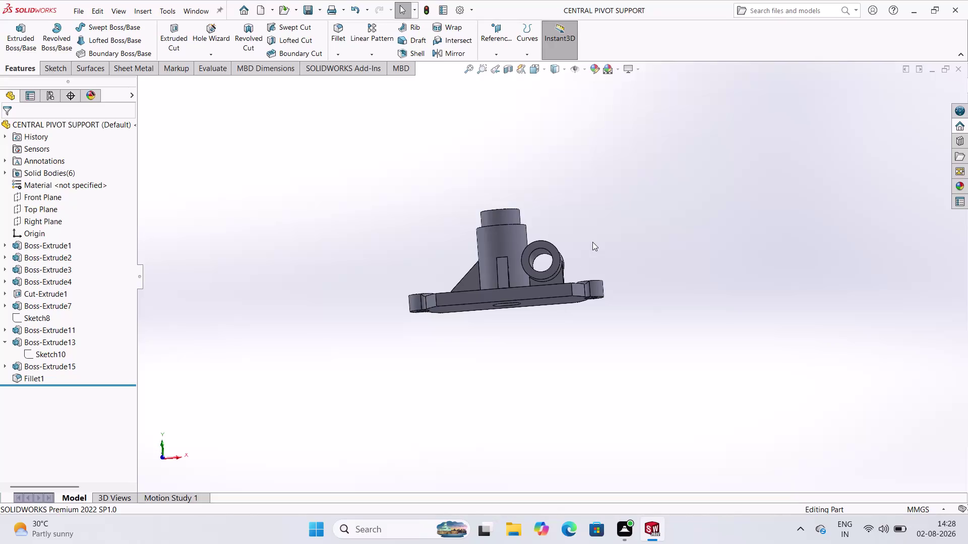
Orbit and zoom the CENTRAL PIVOT SUPPORT part to inspect it from several angles.
middle_drag(543, 149, 590, 283)
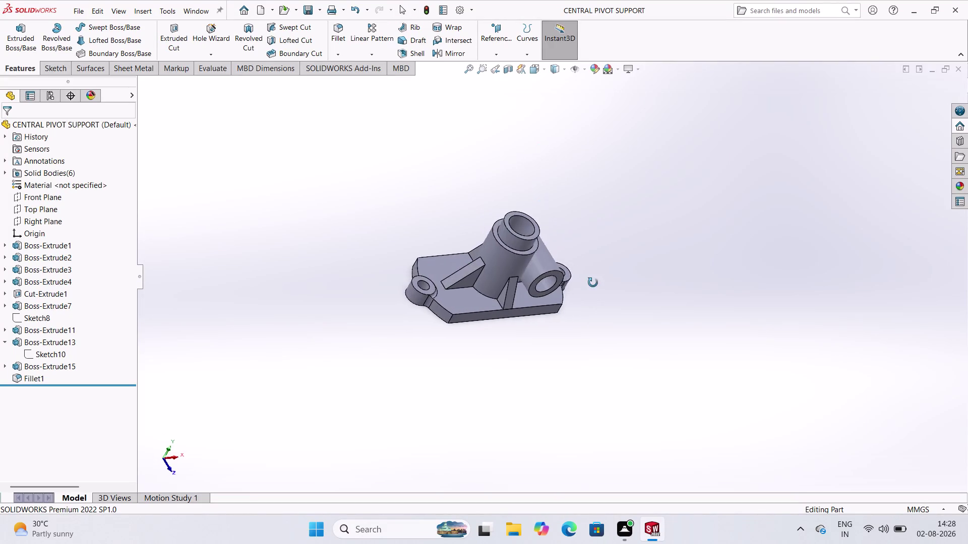
middle_drag(589, 283, 537, 211)
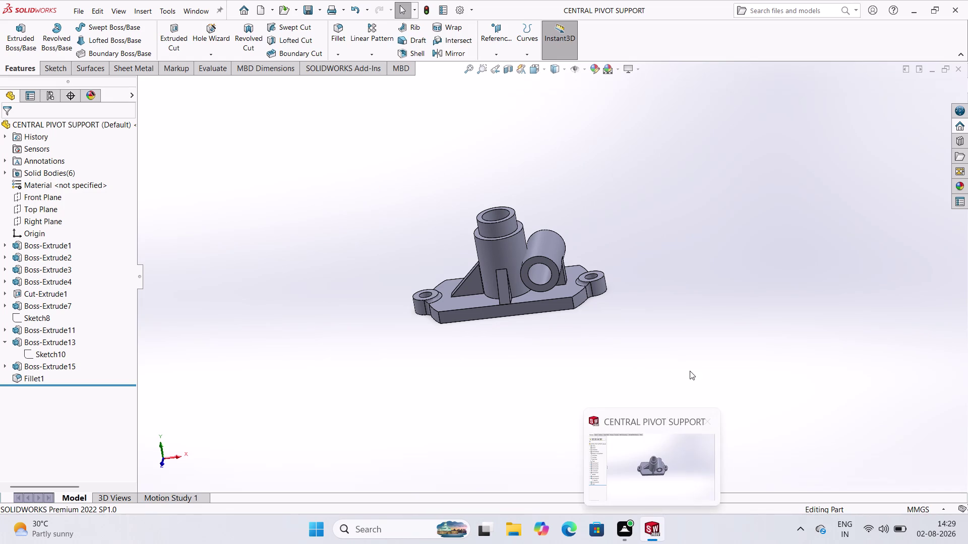
click(689, 362)
scroll(up, 3)
scroll(down, 3)
scroll(up, 3)
scroll(down, 3)
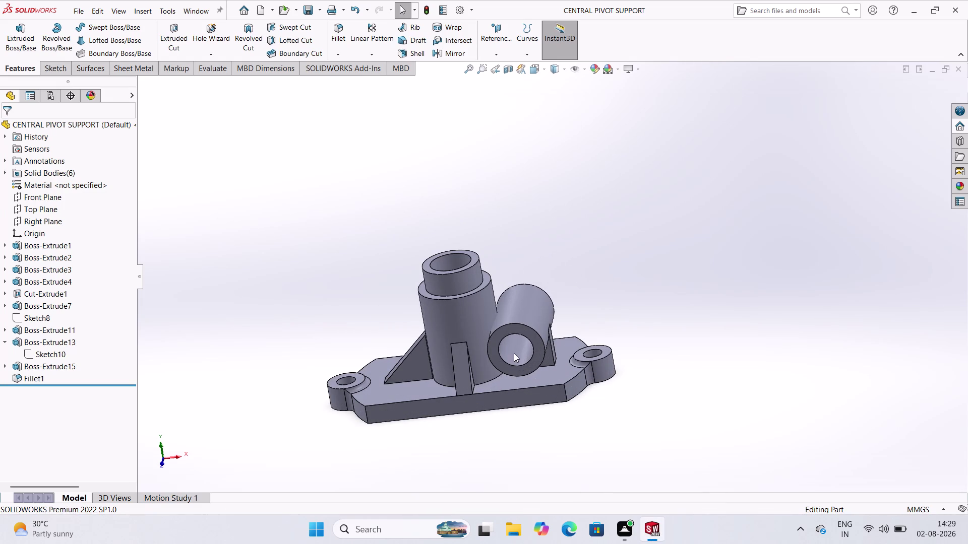
middle_drag(514, 353, 532, 432)
scroll(up, 3)
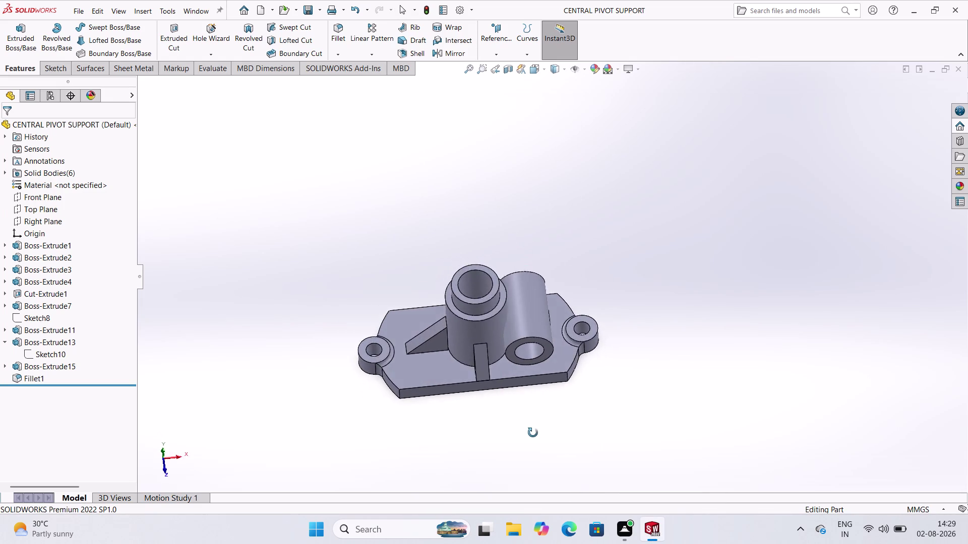
middle_drag(532, 432, 499, 314)
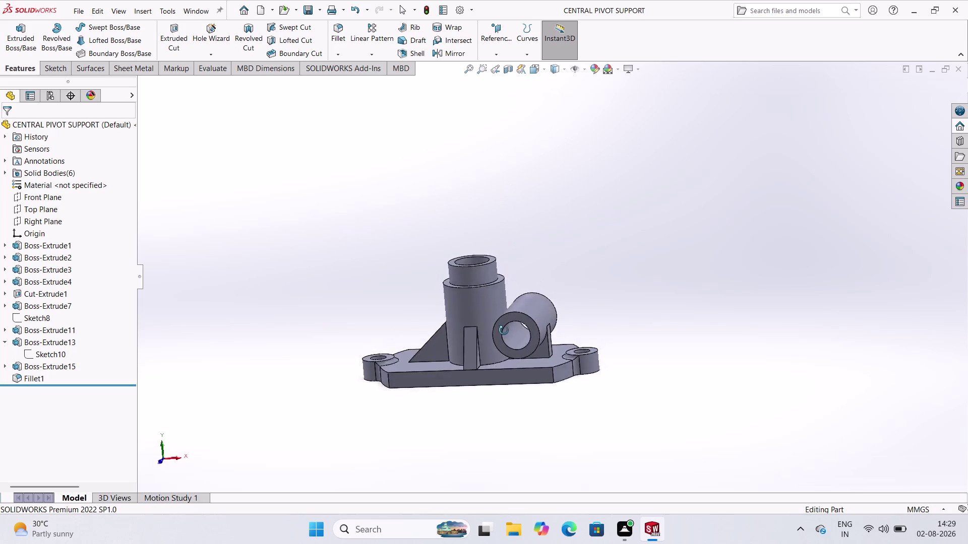
middle_drag(499, 314, 474, 319)
middle_drag(479, 320, 514, 355)
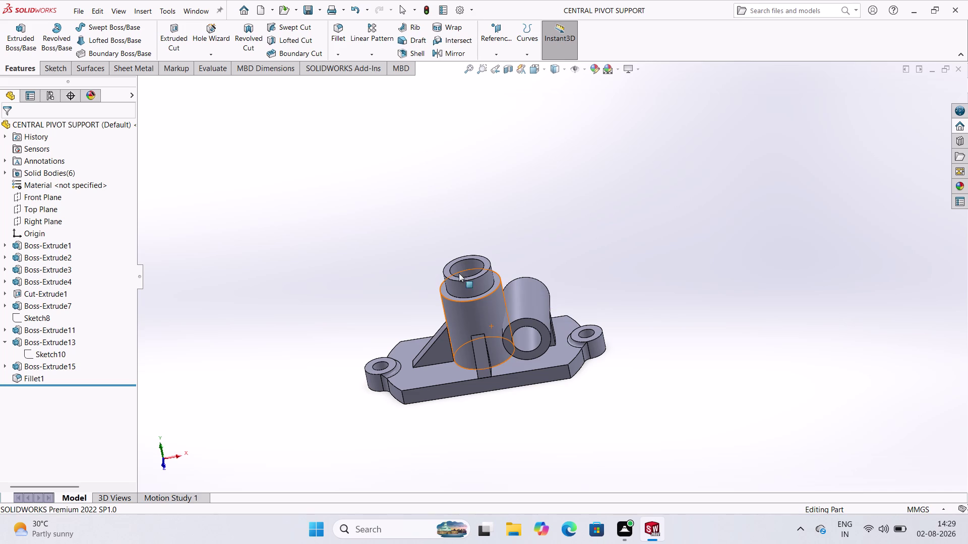
click(425, 220)
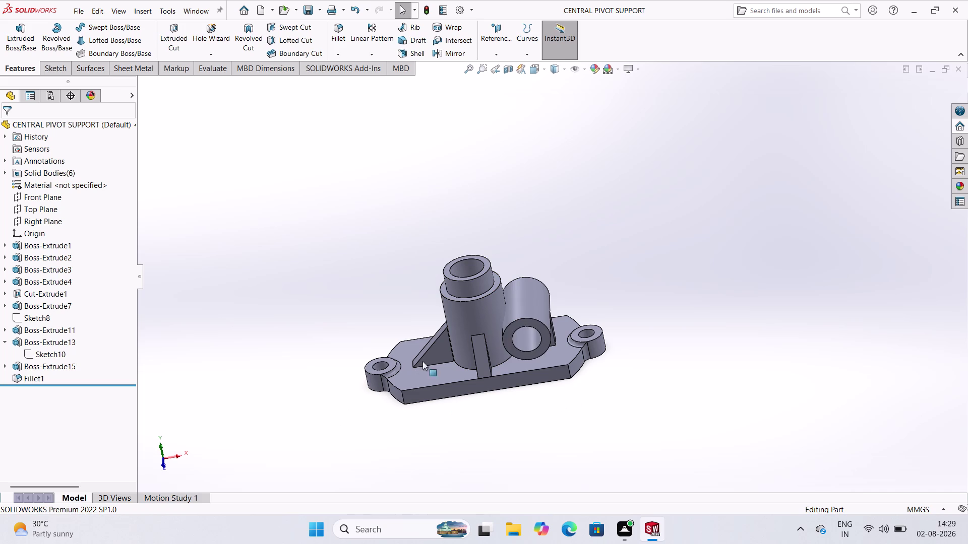
middle_drag(405, 328, 365, 255)
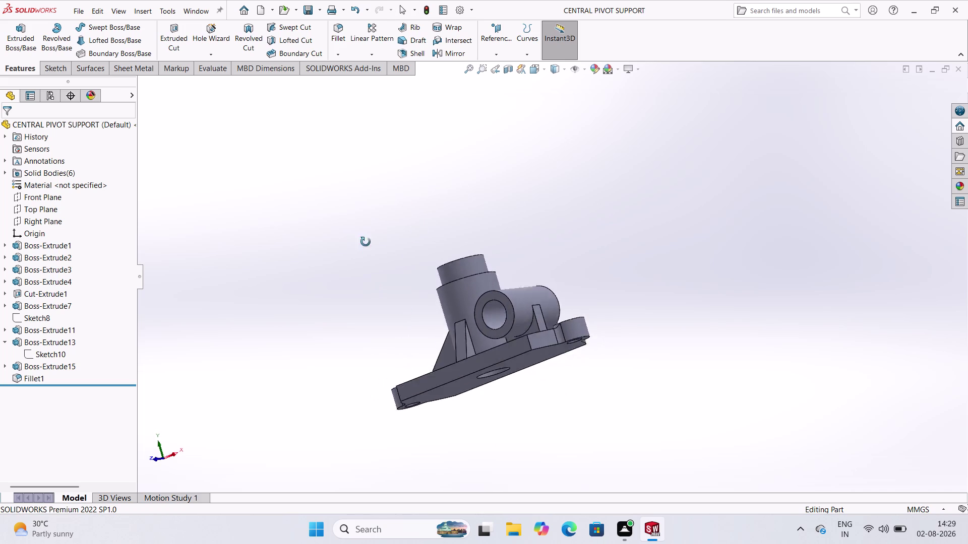
middle_drag(365, 256, 481, 232)
middle_drag(436, 257, 477, 199)
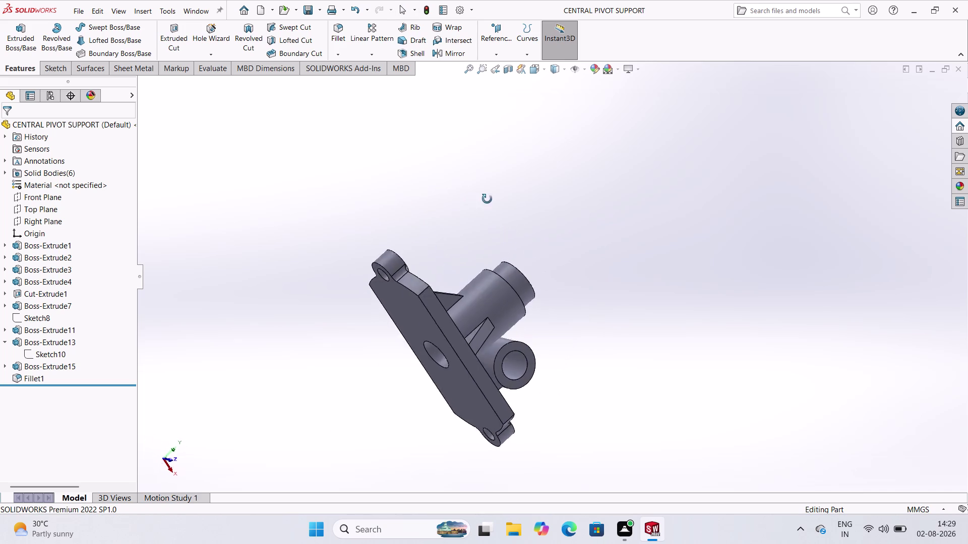
middle_drag(522, 237, 517, 296)
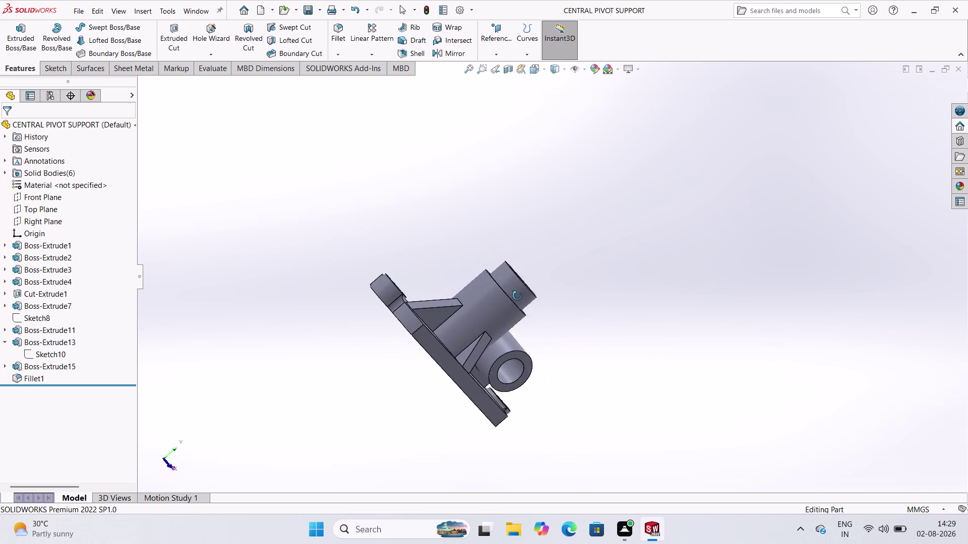
middle_drag(518, 296, 440, 350)
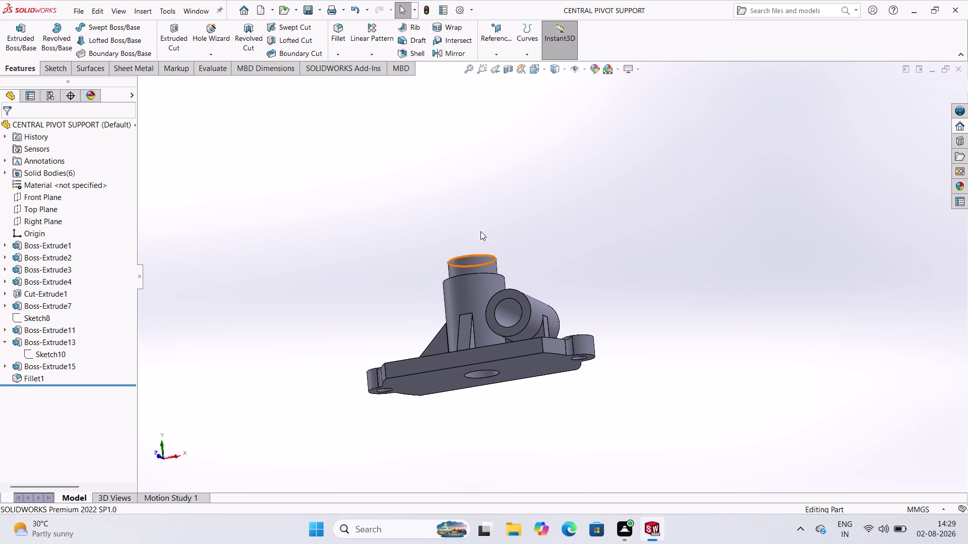
middle_drag(471, 259, 498, 442)
scroll(down, 3)
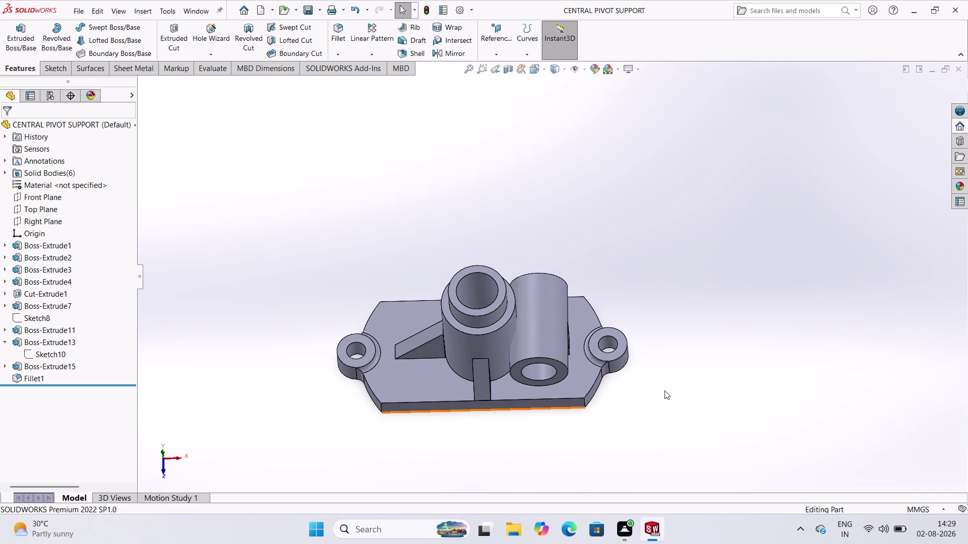
scroll(down, 3)
scroll(up, 3)
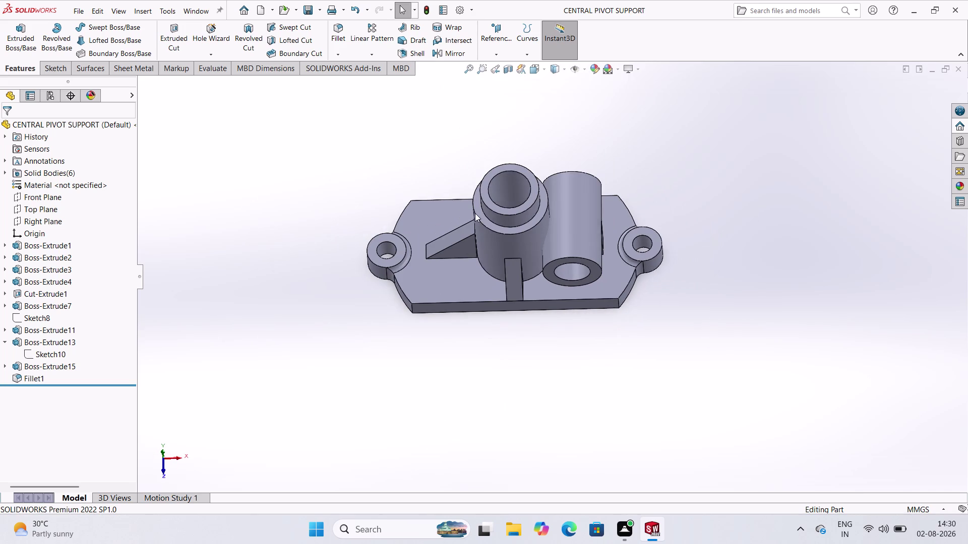
scroll(down, 3)
scroll(up, 3)
scroll(up, 3)
scroll(down, 3)
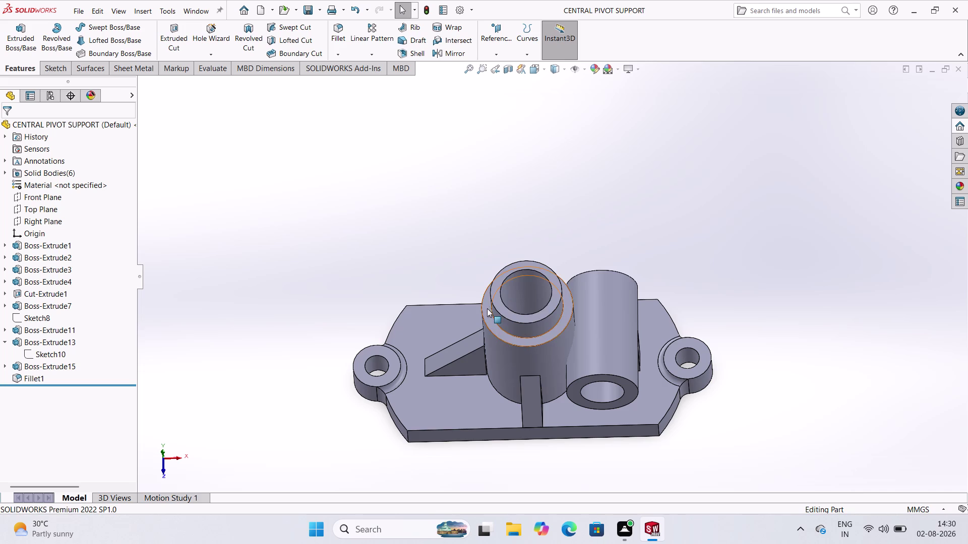
scroll(up, 3)
scroll(down, 3)
scroll(up, 3)
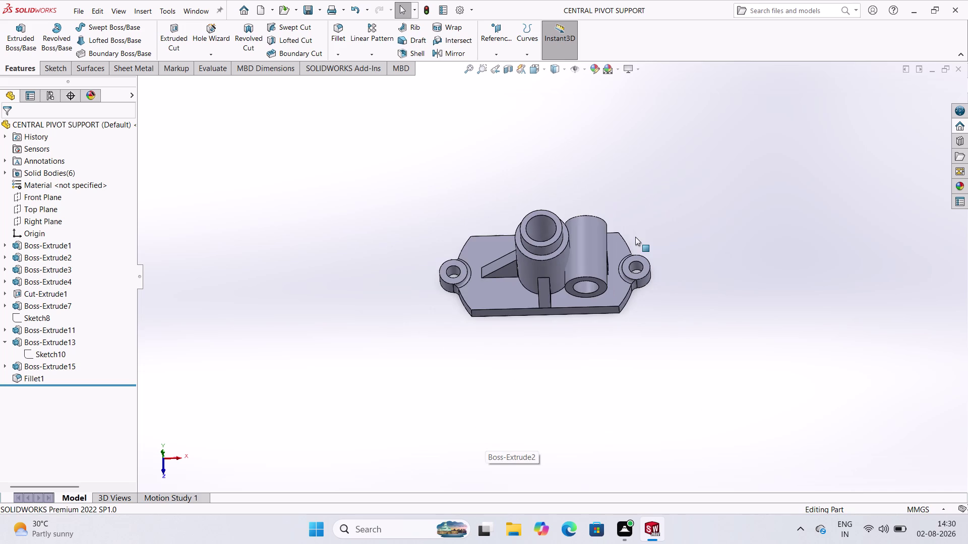
scroll(down, 3)
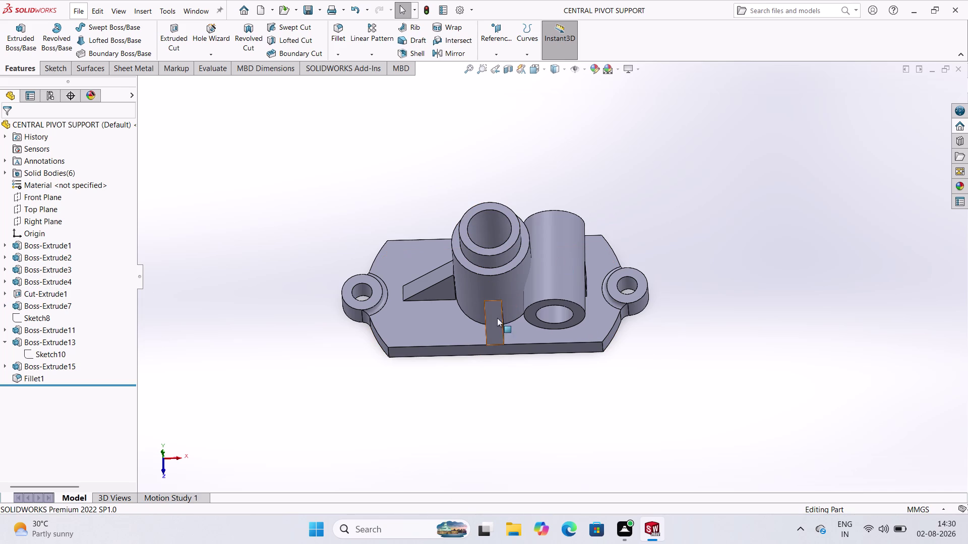
middle_drag(505, 363, 510, 274)
middle_drag(509, 272, 511, 252)
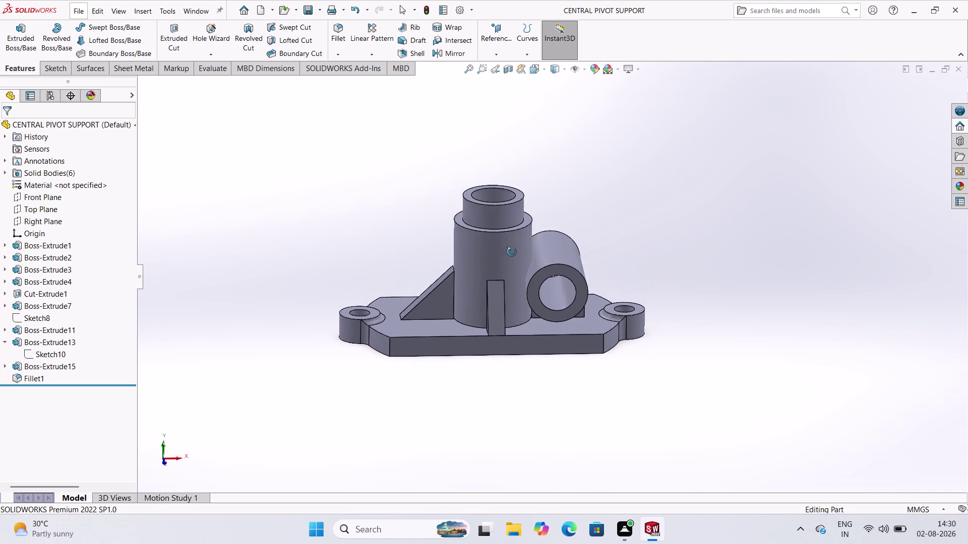
middle_drag(512, 252, 512, 328)
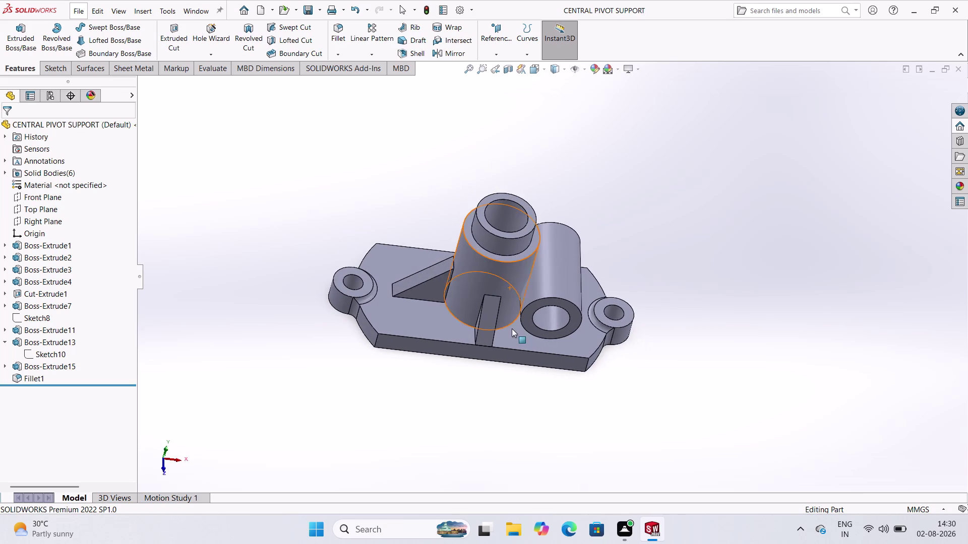
Make a drawing from the part on a custom 420 × 297 mm sheet.
click(73, 11)
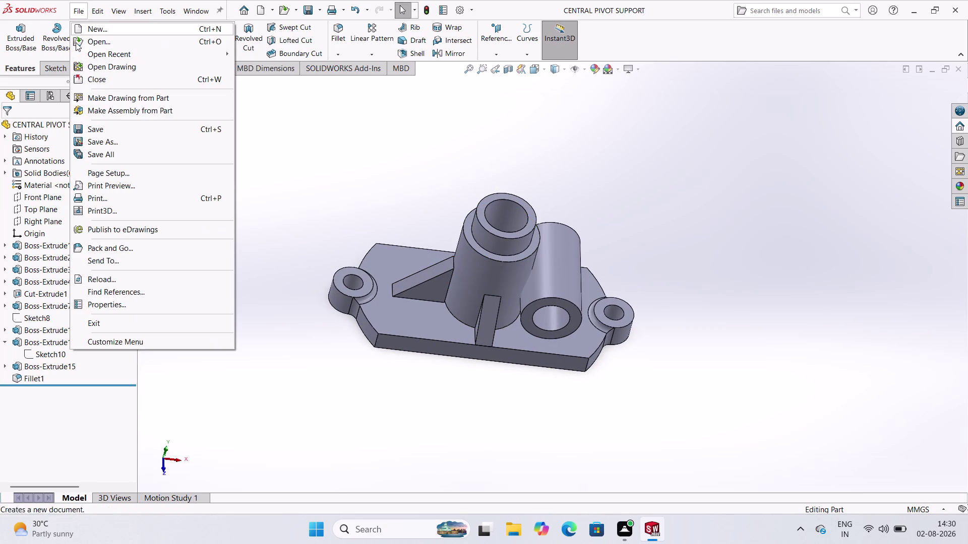
click(121, 99)
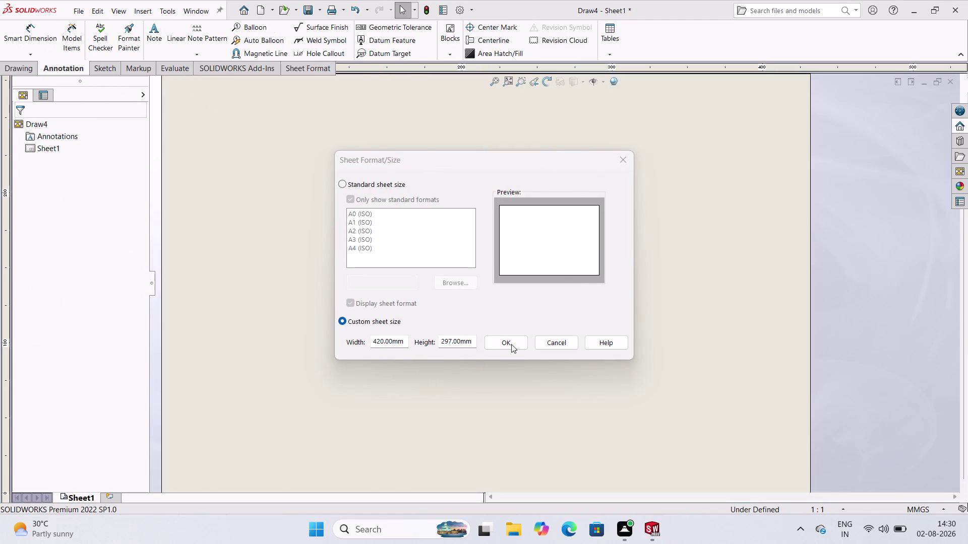
click(509, 348)
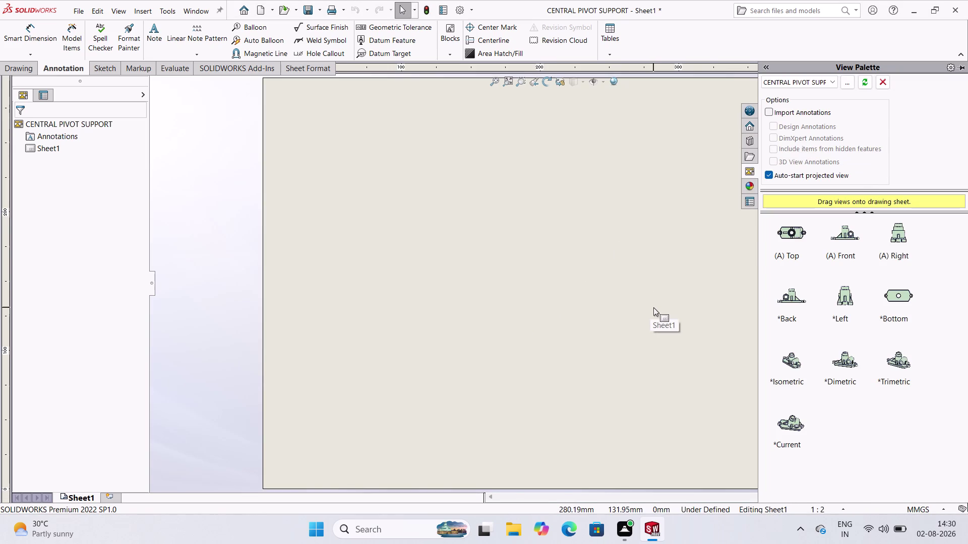
scroll(up, 3)
scroll(down, 3)
scroll(down, 3)
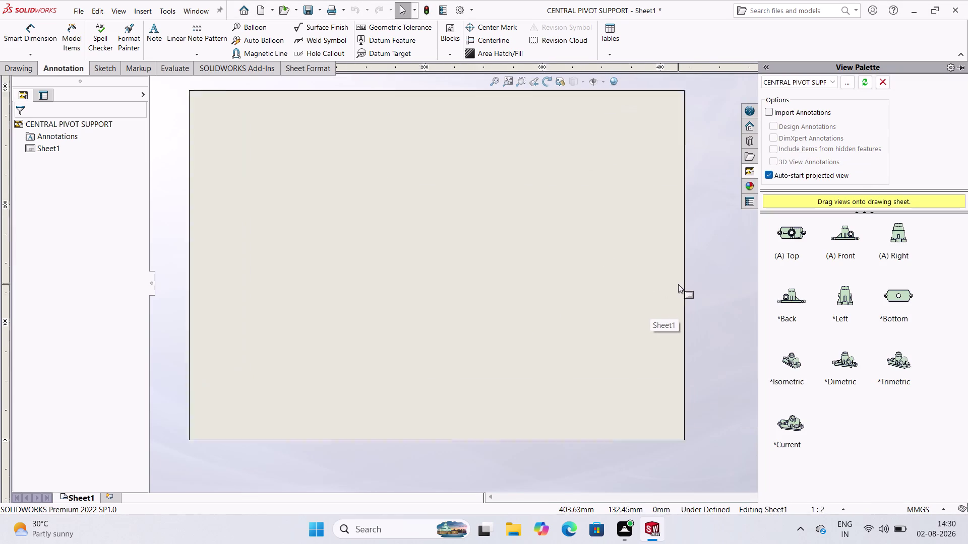
scroll(down, 3)
scroll(up, 3)
scroll(down, 3)
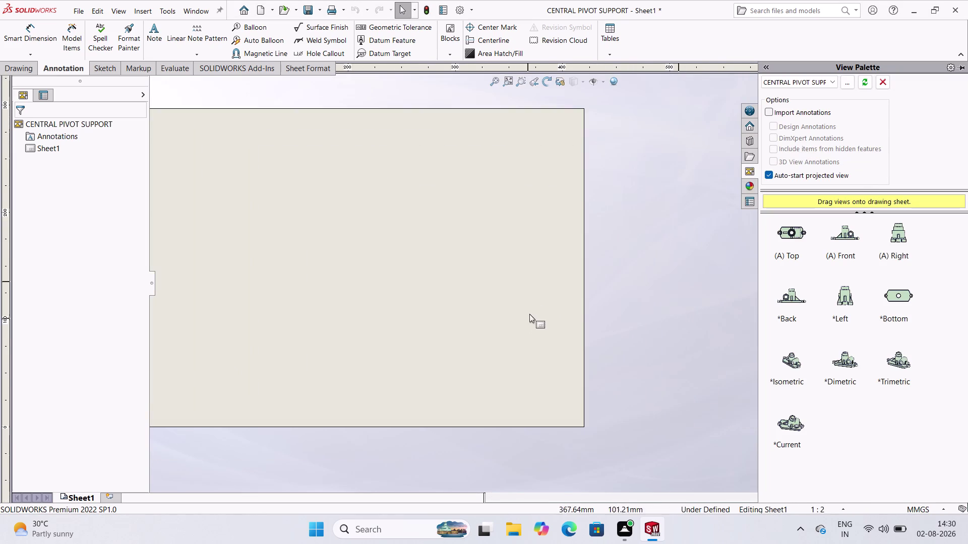
scroll(up, 3)
scroll(down, 3)
scroll(down, 3)
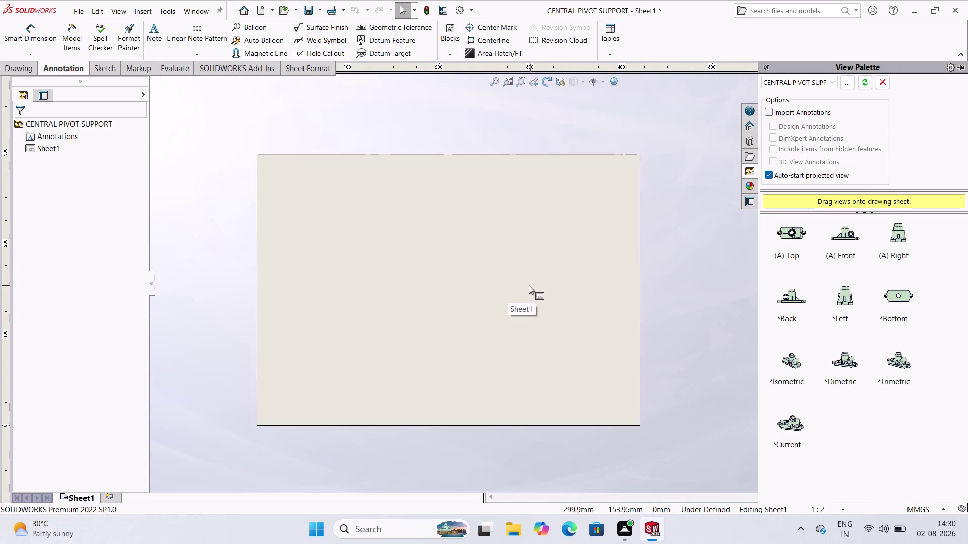
scroll(down, 3)
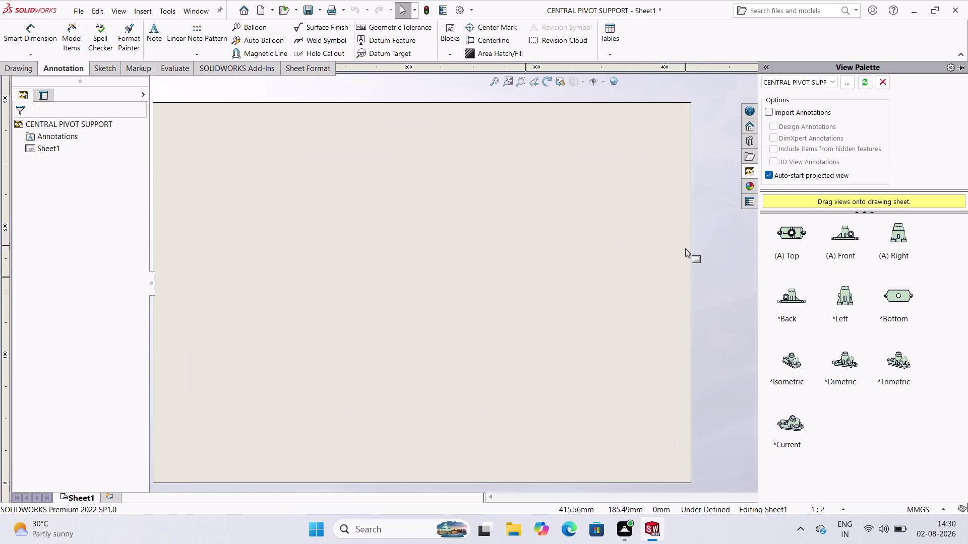
Select Sheet1 and bring up the sheet format editing options.
click(630, 281)
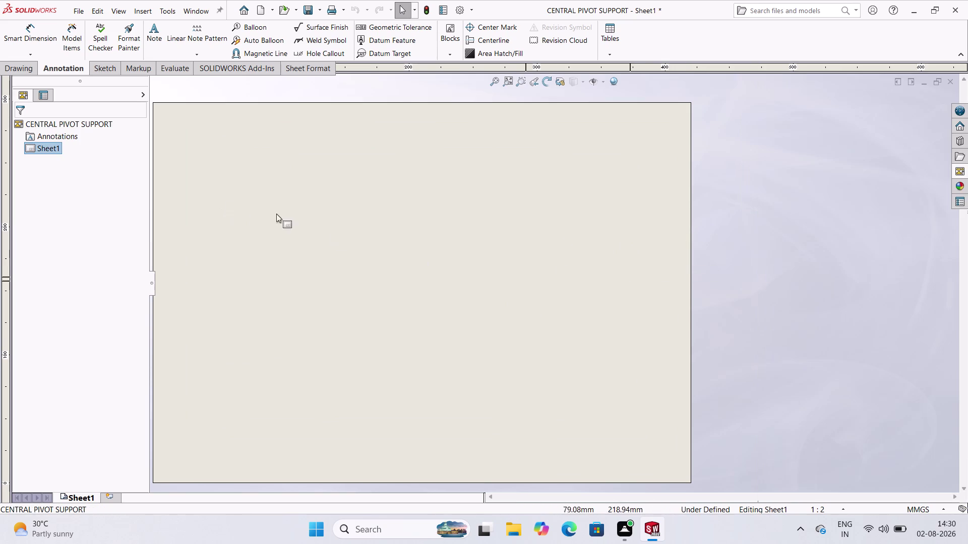
scroll(up, 3)
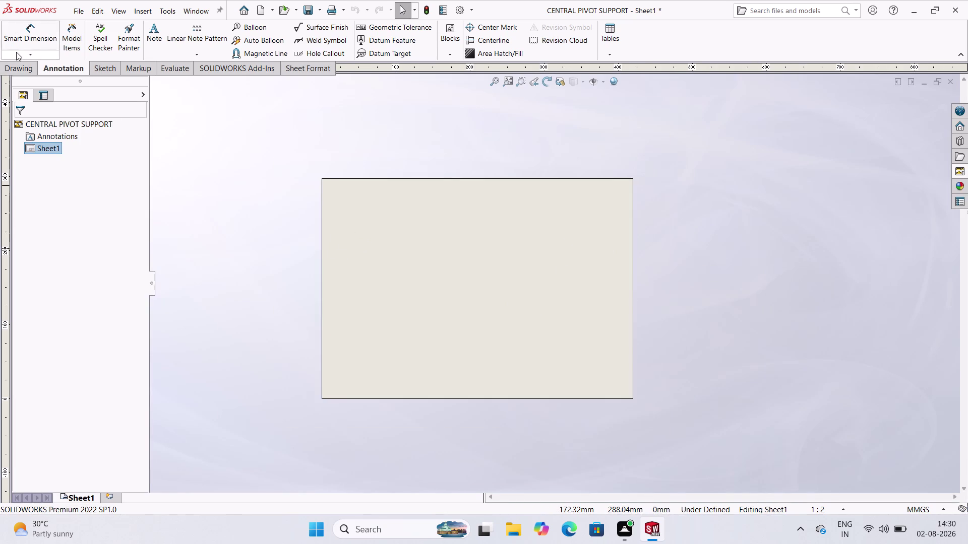
click(297, 68)
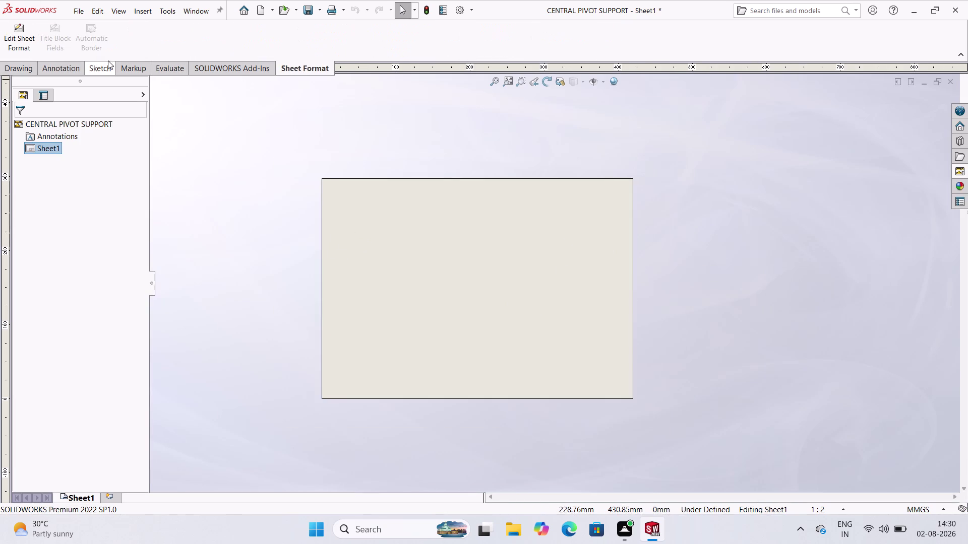
Open and cancel Title Block Fields, then start Automatic Border and continue to its margin settings.
click(20, 36)
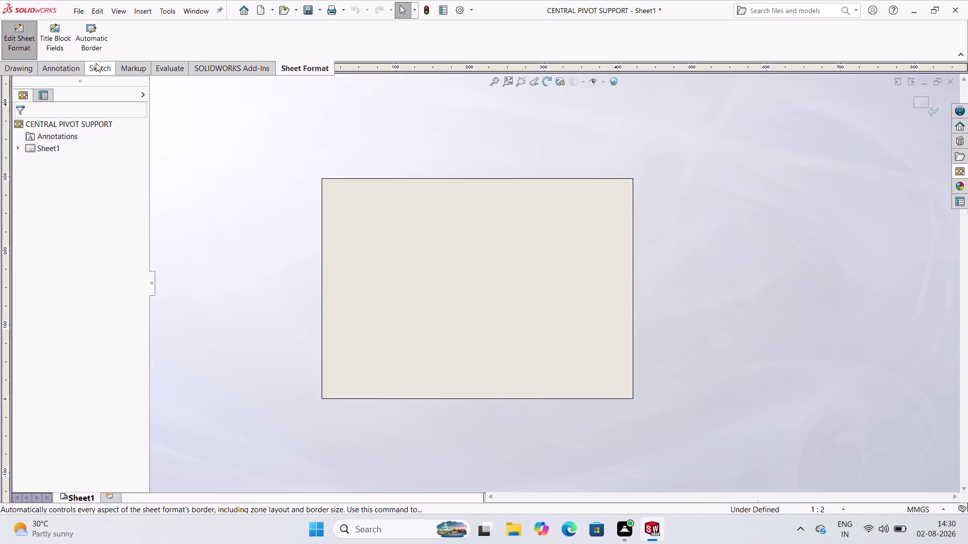
click(60, 39)
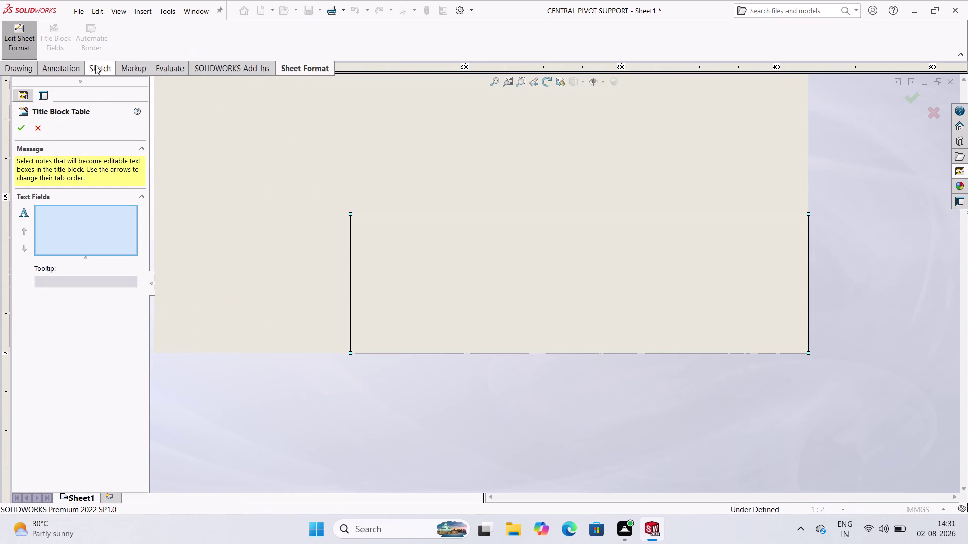
click(13, 131)
click(41, 129)
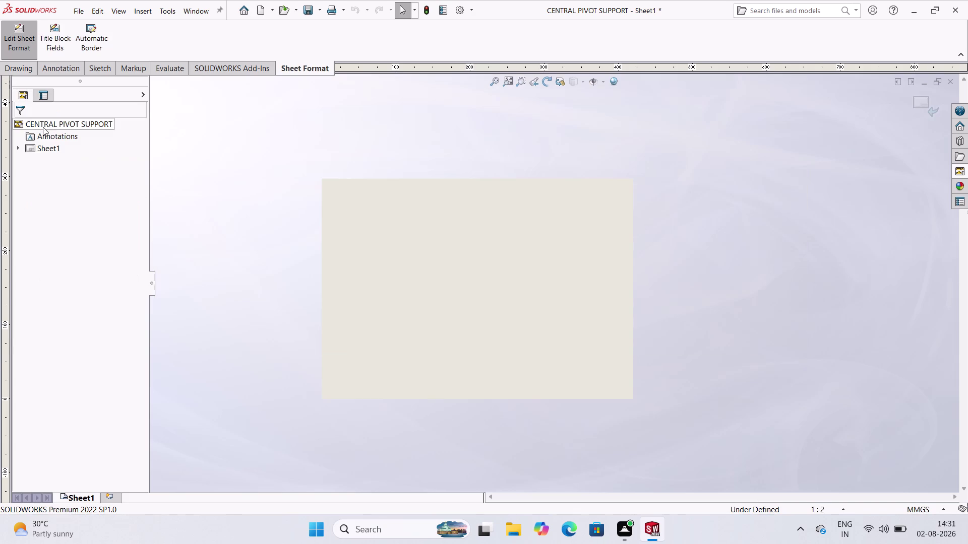
click(79, 30)
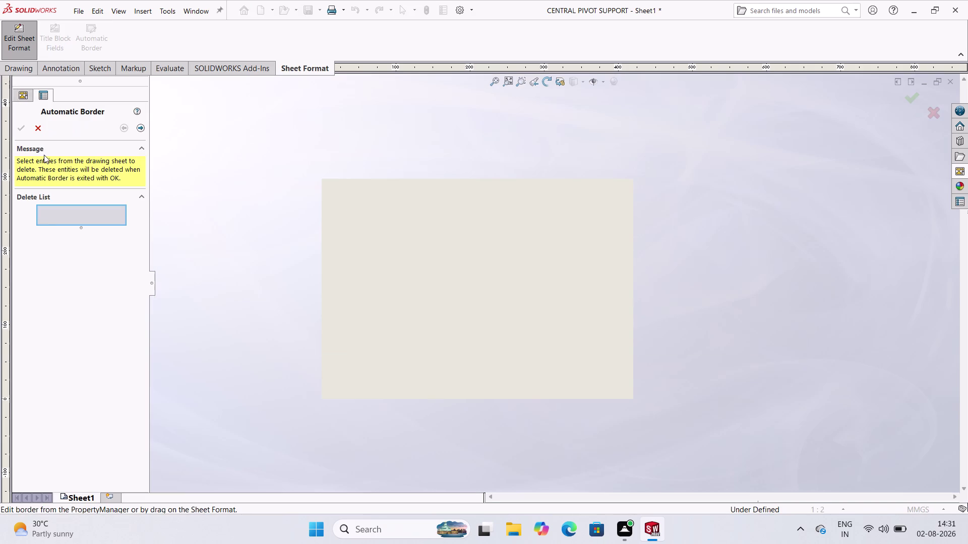
click(140, 124)
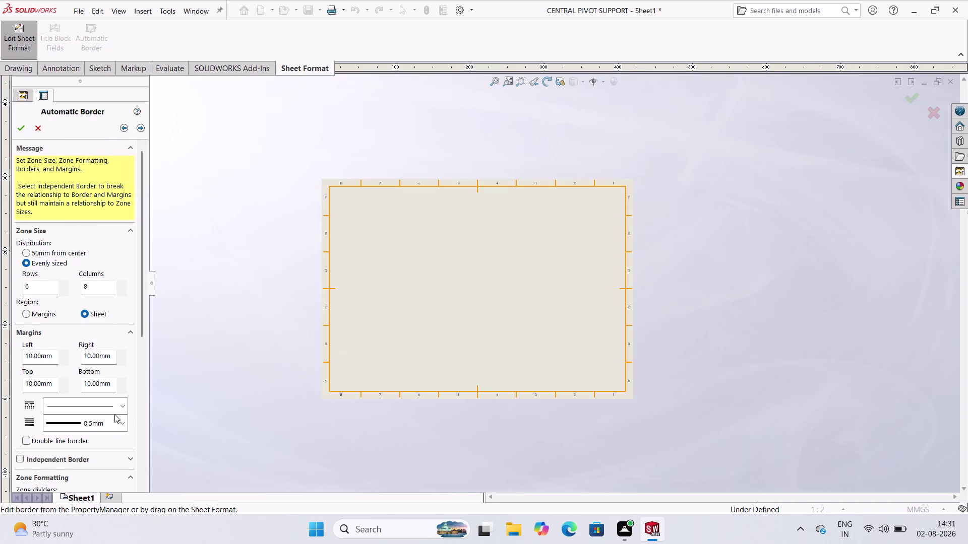
Set the border line to 0.35 mm, enable Independent Border, and apply the zoned border.
click(125, 429)
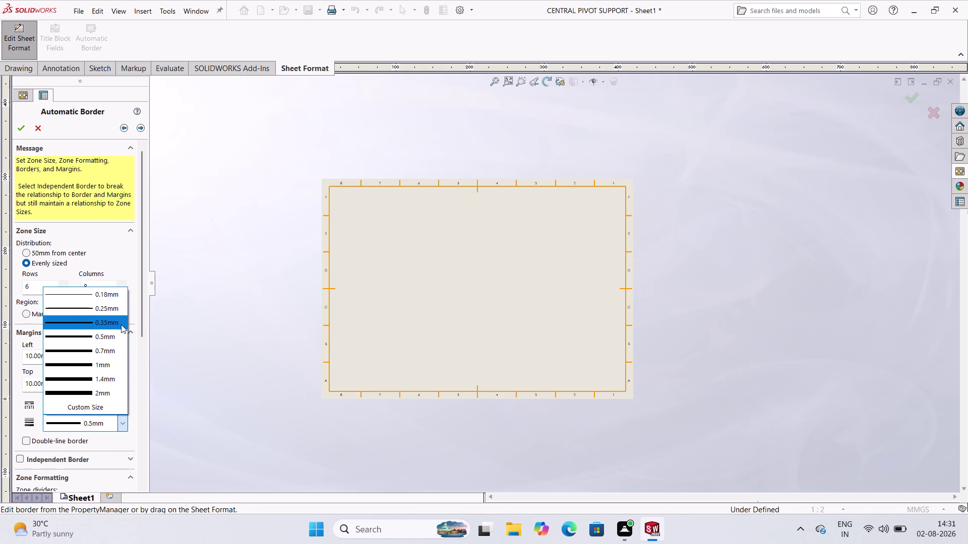
click(114, 324)
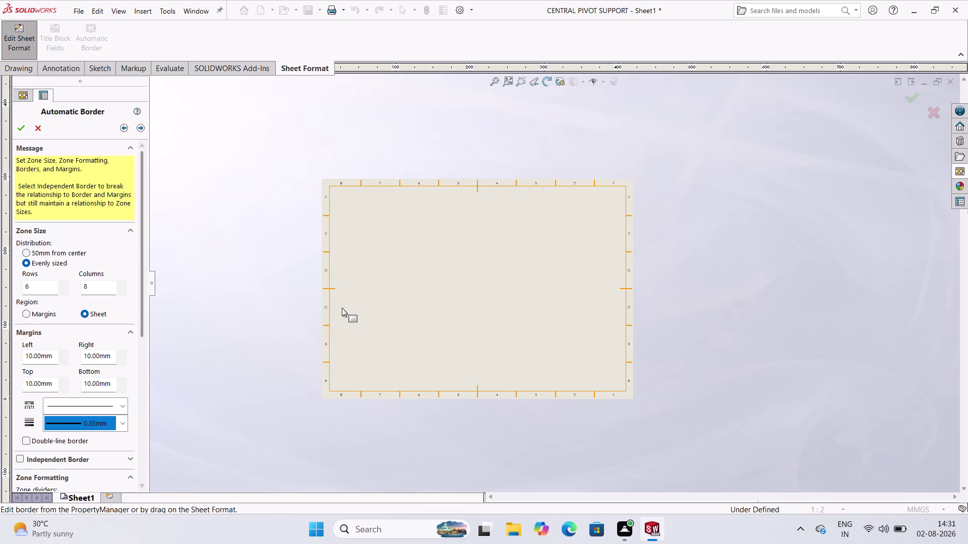
scroll(down, 3)
scroll(up, 3)
scroll(down, 3)
scroll(up, 3)
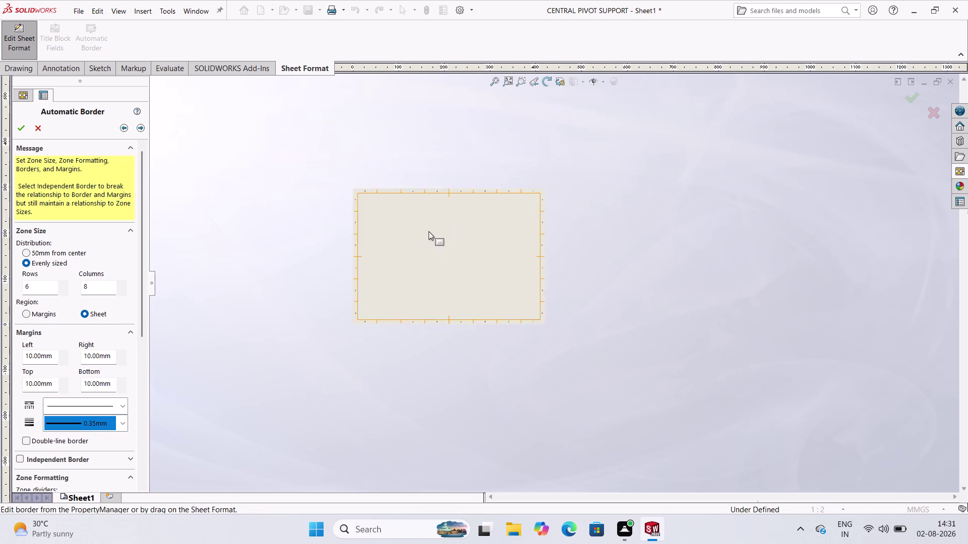
scroll(up, 3)
scroll(down, 3)
scroll(down, 3)
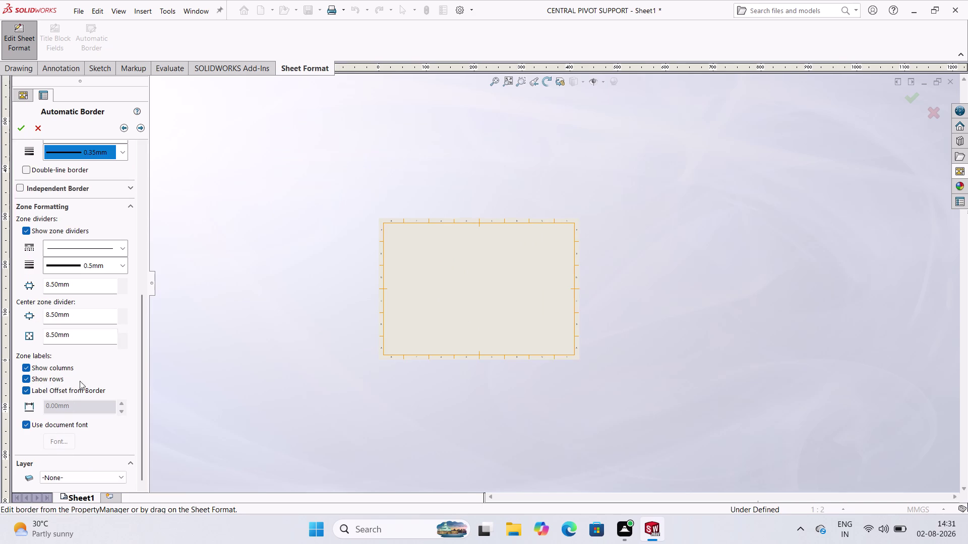
click(21, 185)
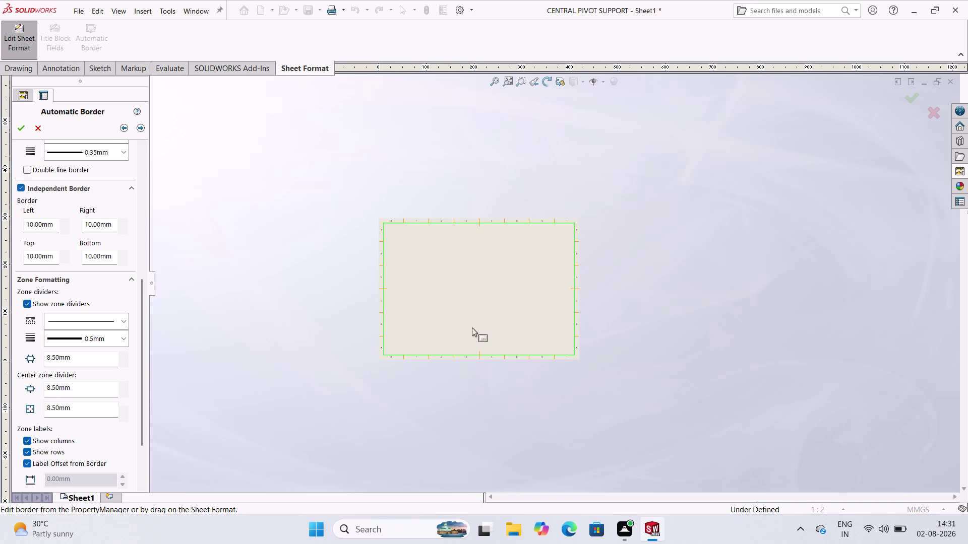
scroll(down, 3)
scroll(down, 3)
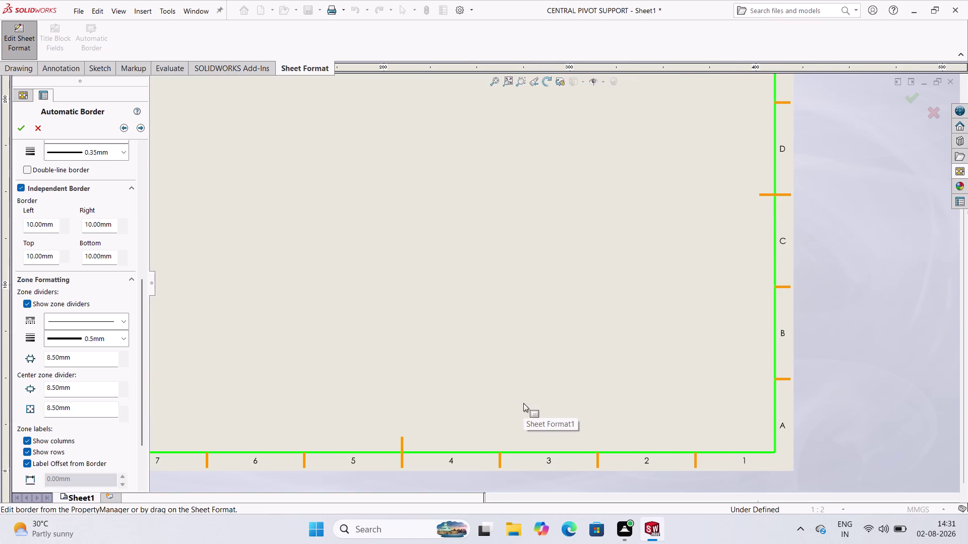
scroll(up, 3)
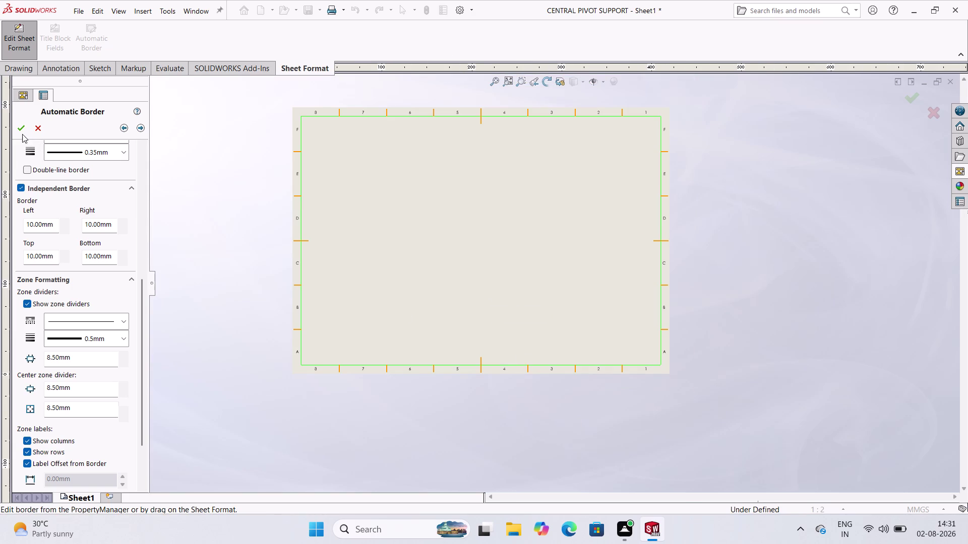
click(20, 134)
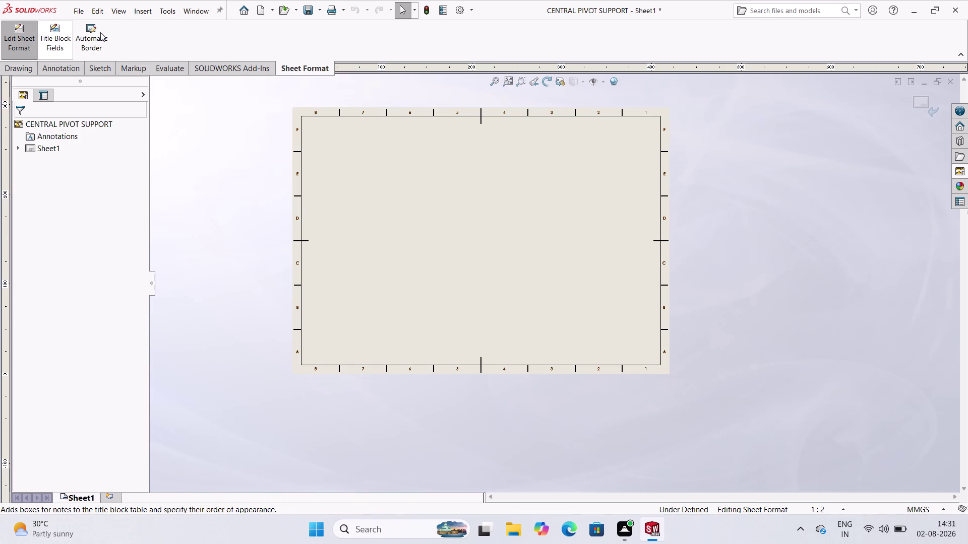
Open and cancel Title Block Fields, then choose the Corner Rectangle sketch tool.
click(60, 44)
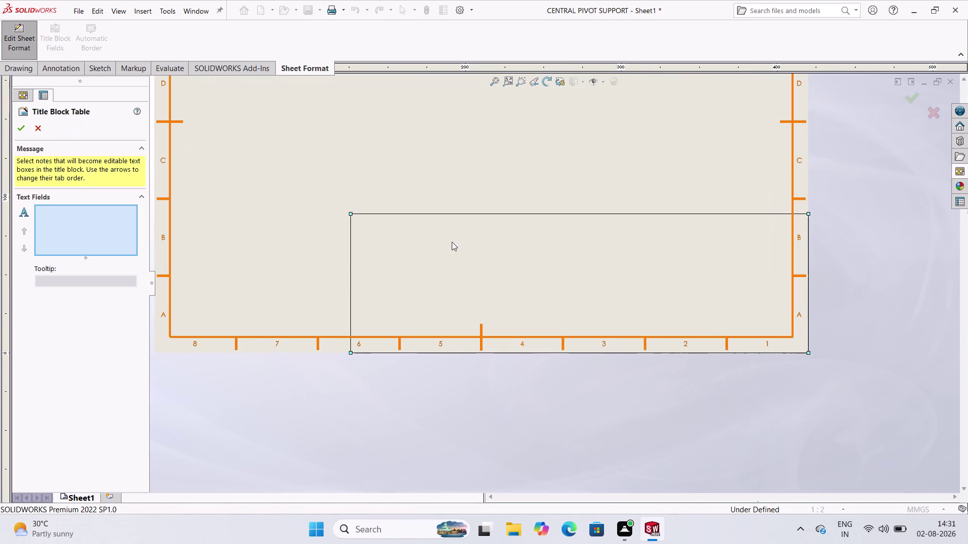
click(39, 131)
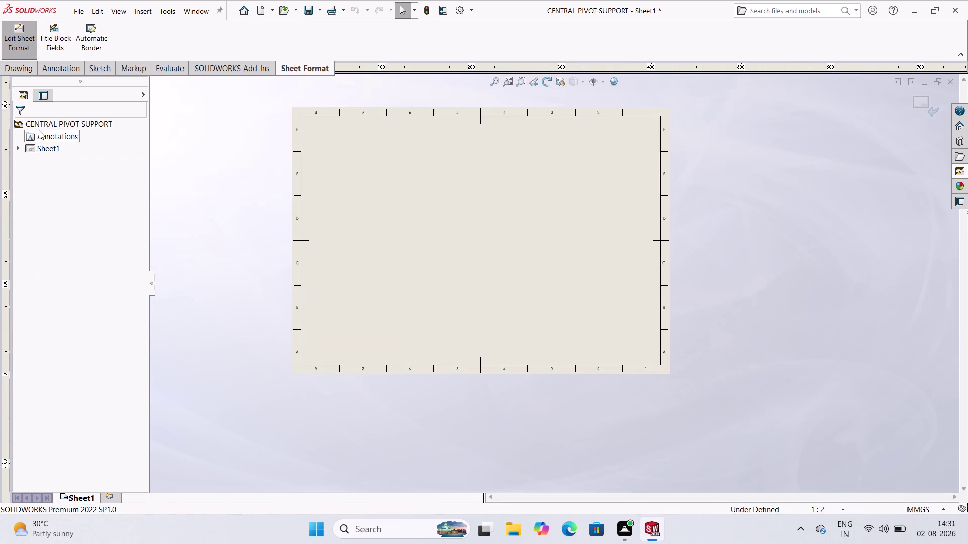
click(94, 66)
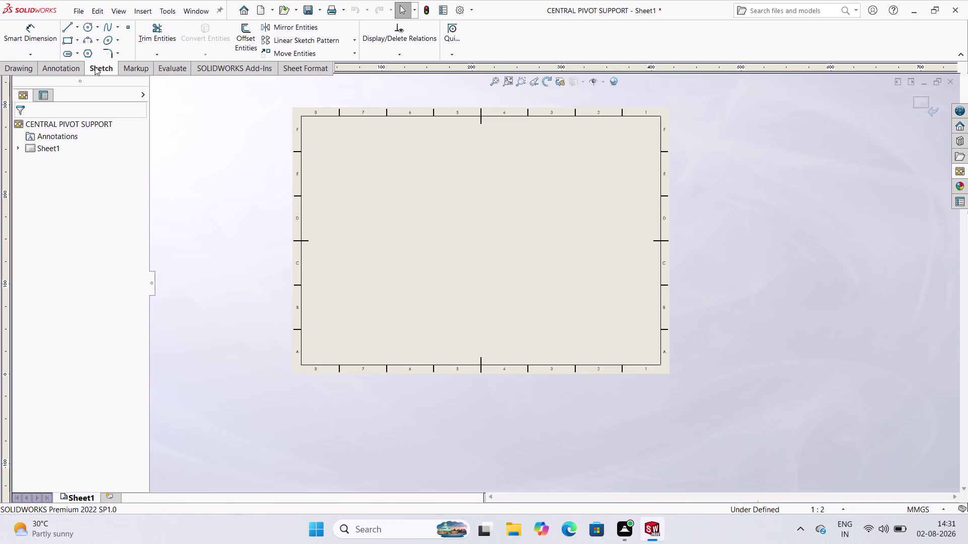
click(76, 35)
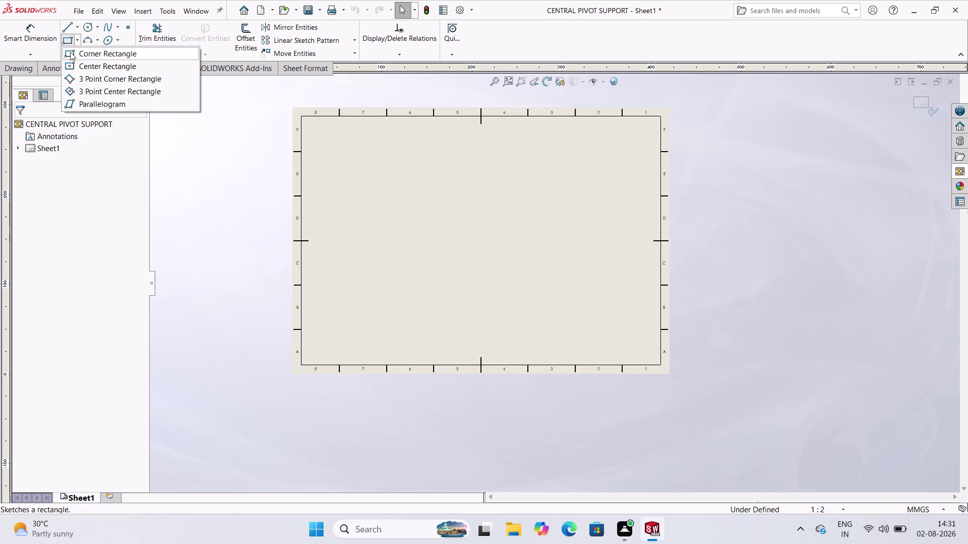
click(70, 51)
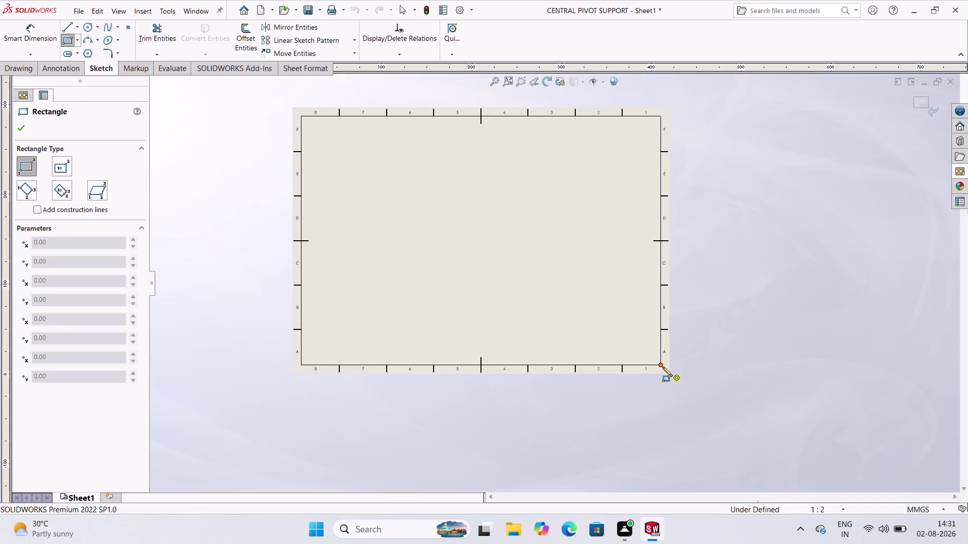
Sketch a rectangle from the border's bottom-right corner and dimension its height to 30 mm.
click(660, 364)
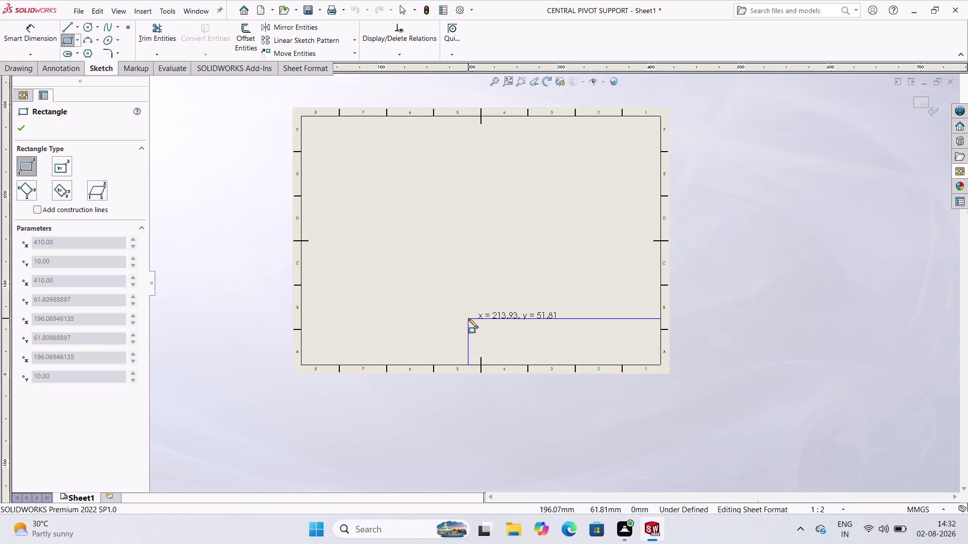
click(472, 318)
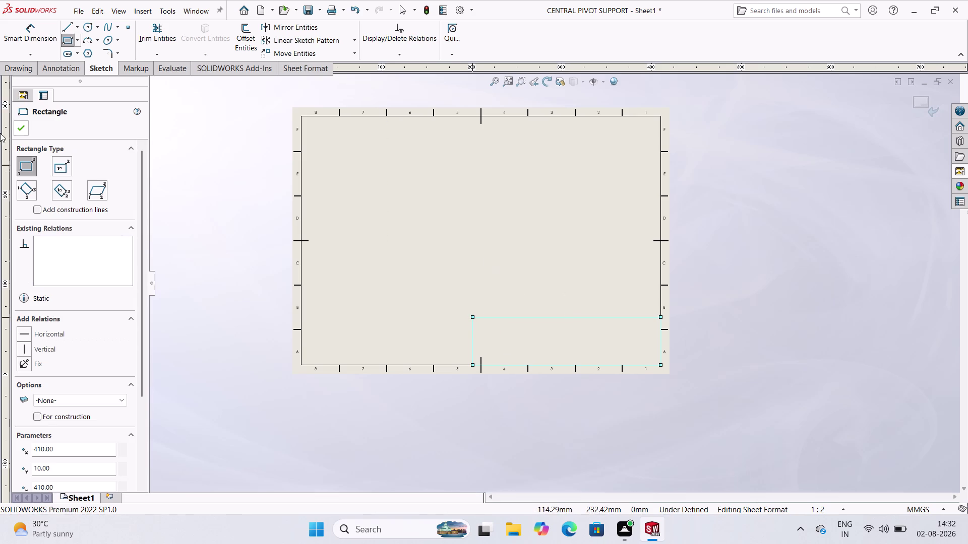
click(43, 42)
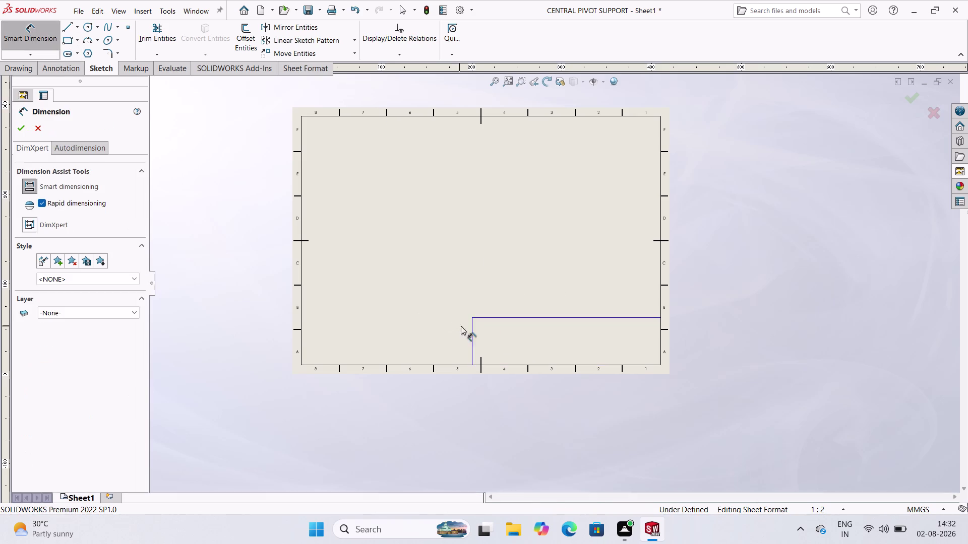
click(473, 350)
click(467, 402)
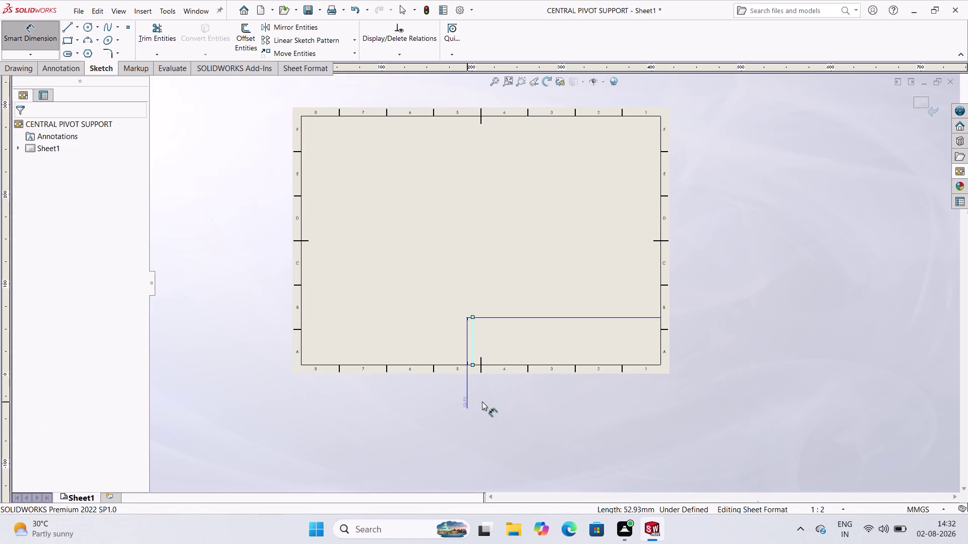
text(30)
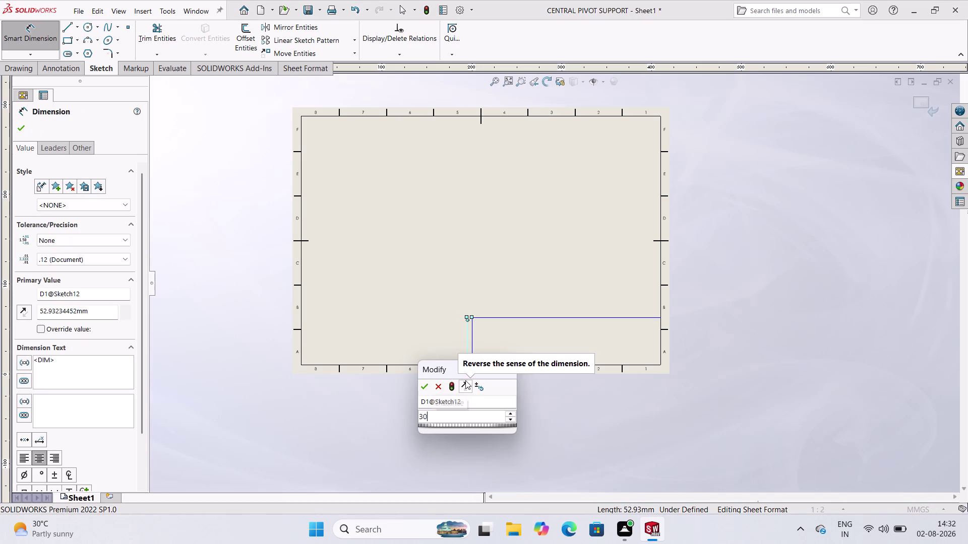
key(Return)
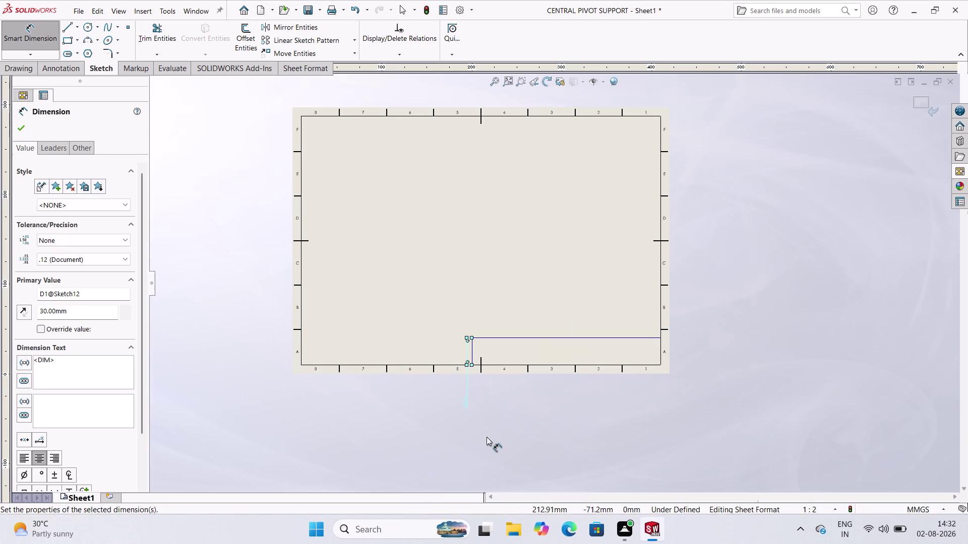
click(487, 437)
scroll(down, 3)
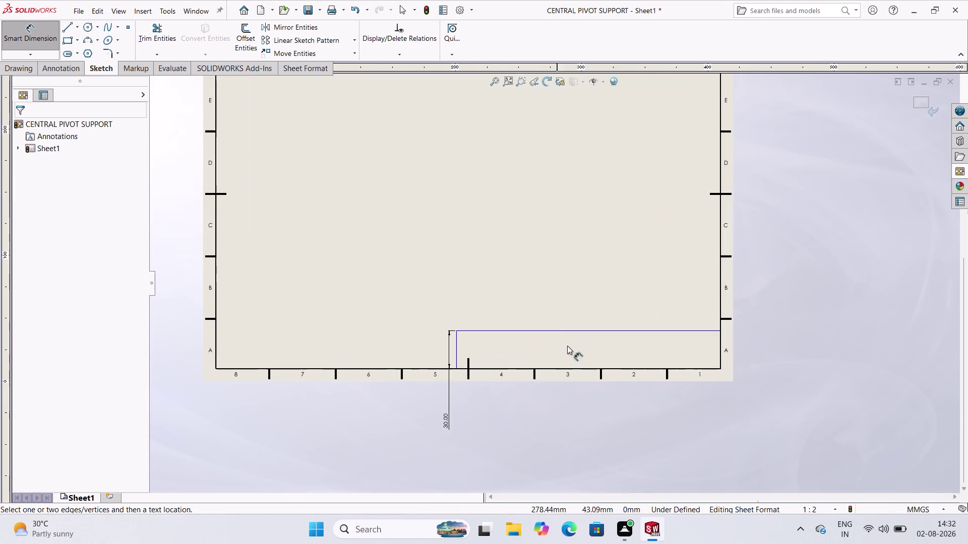
scroll(down, 3)
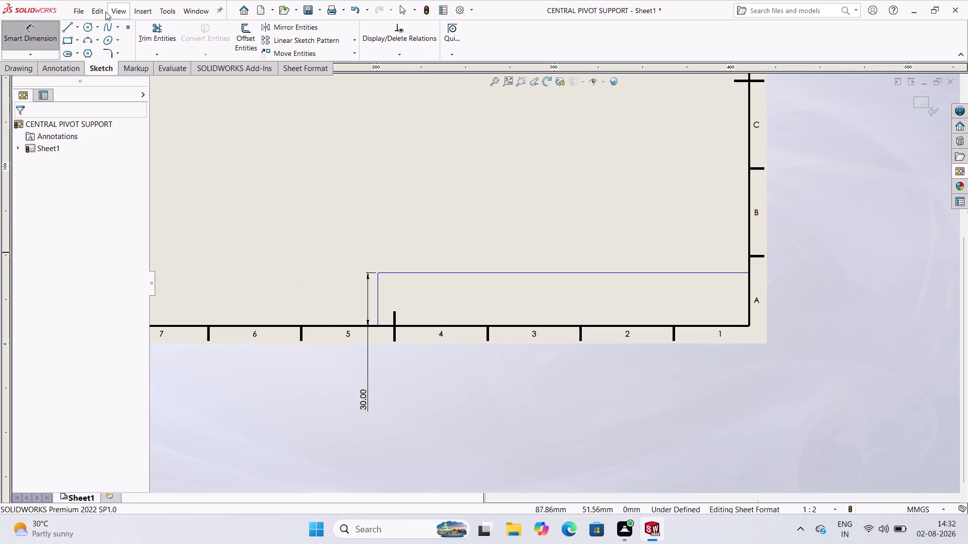
click(73, 29)
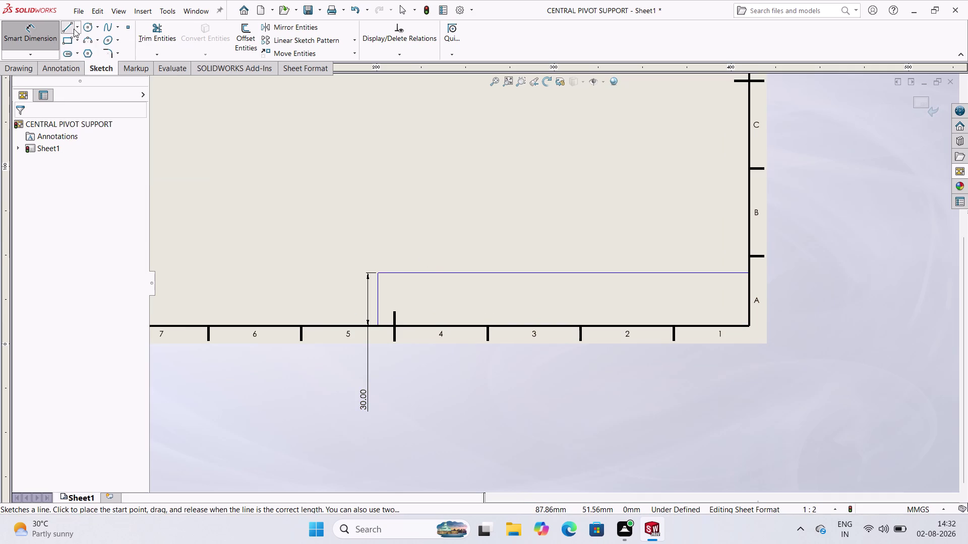
Draw a horizontal dividing line and dimension it 10 mm below the title block's top line.
click(379, 288)
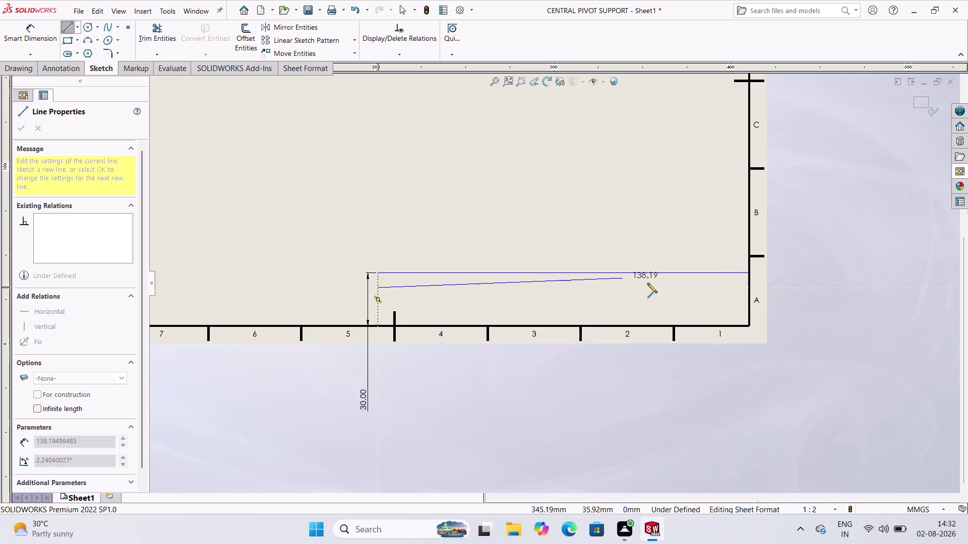
click(749, 288)
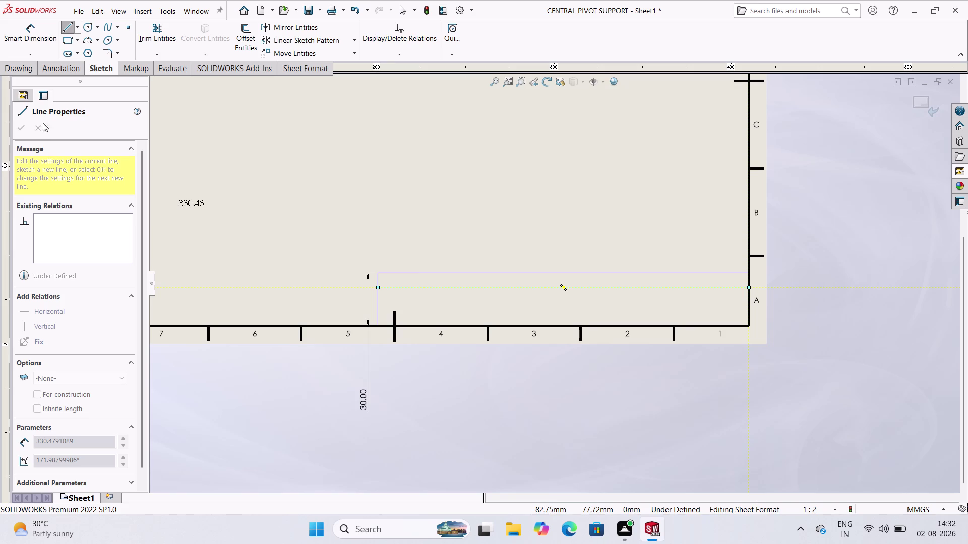
key(Escape)
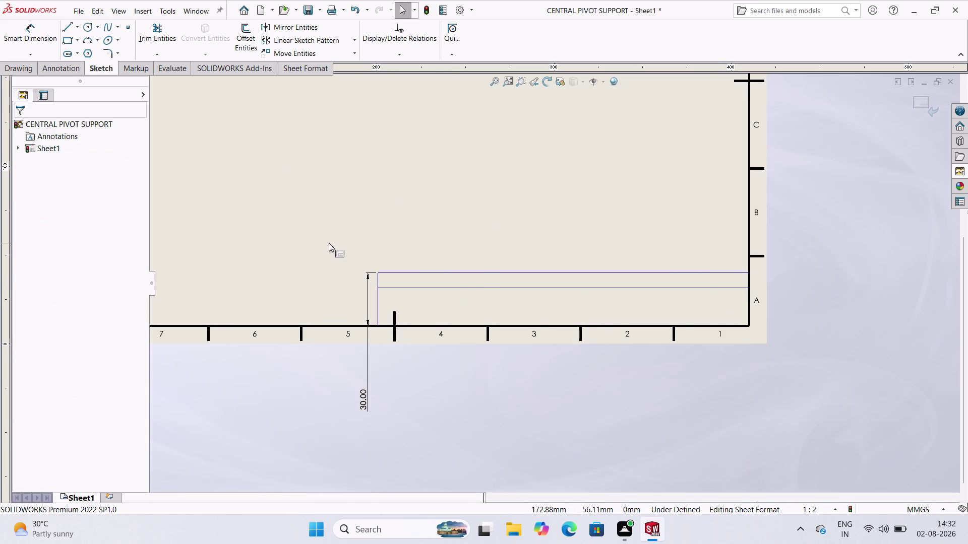
click(24, 37)
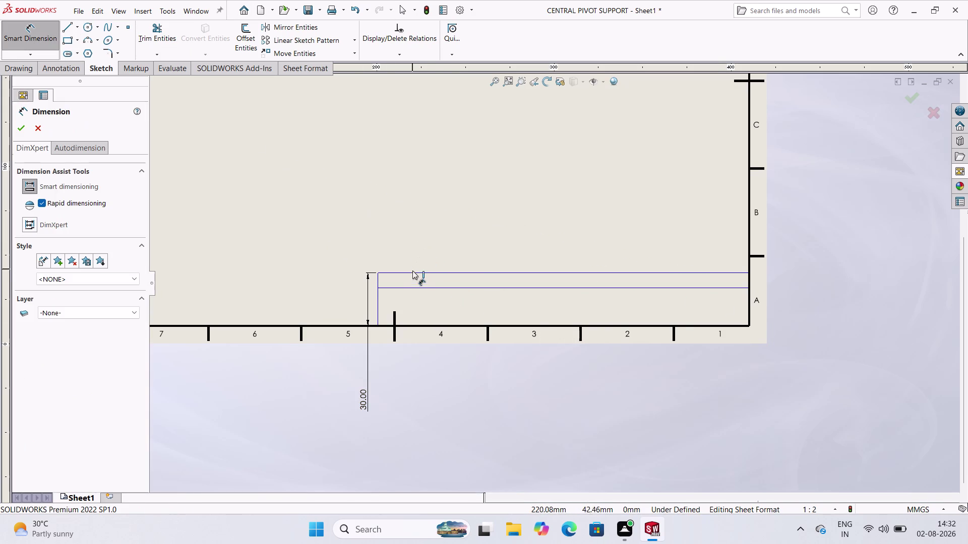
click(415, 272)
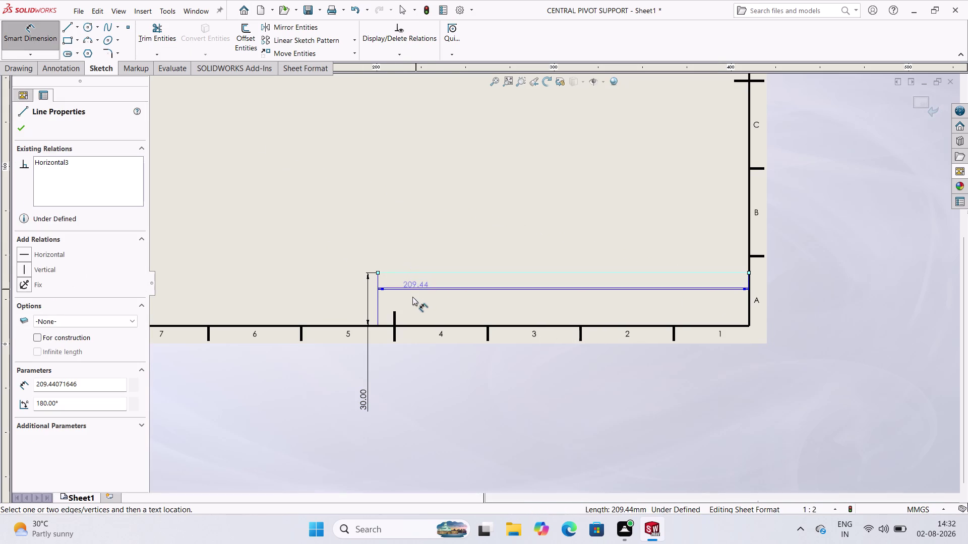
click(414, 287)
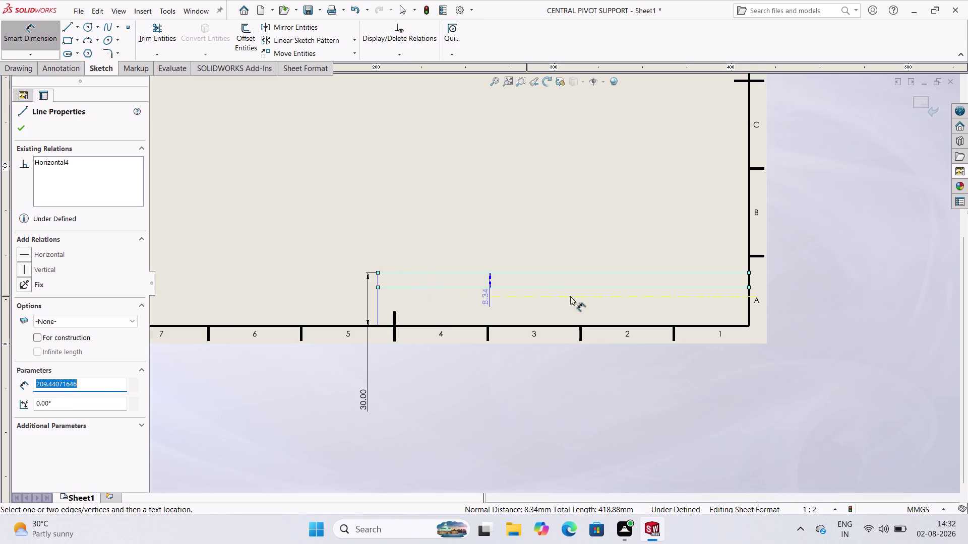
click(793, 309)
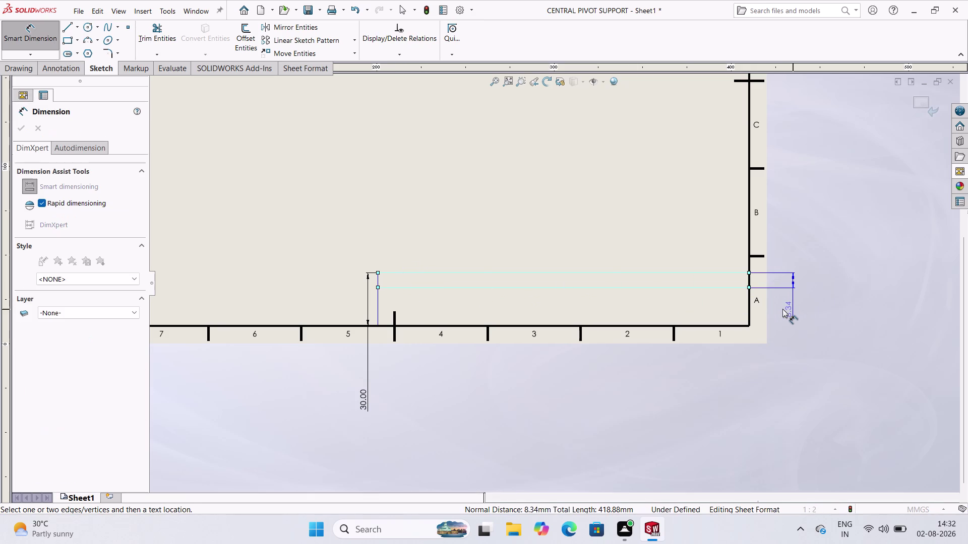
text(10)
key(Return)
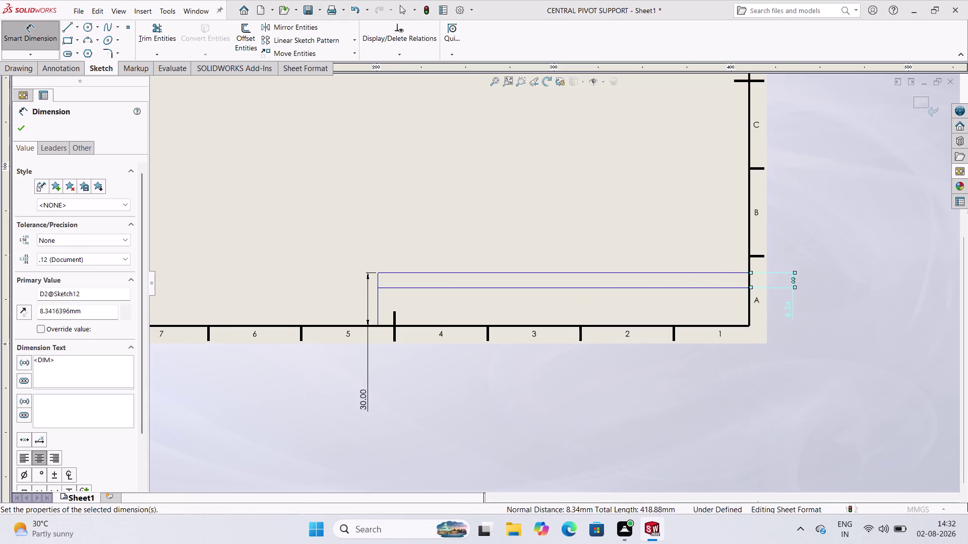
click(838, 221)
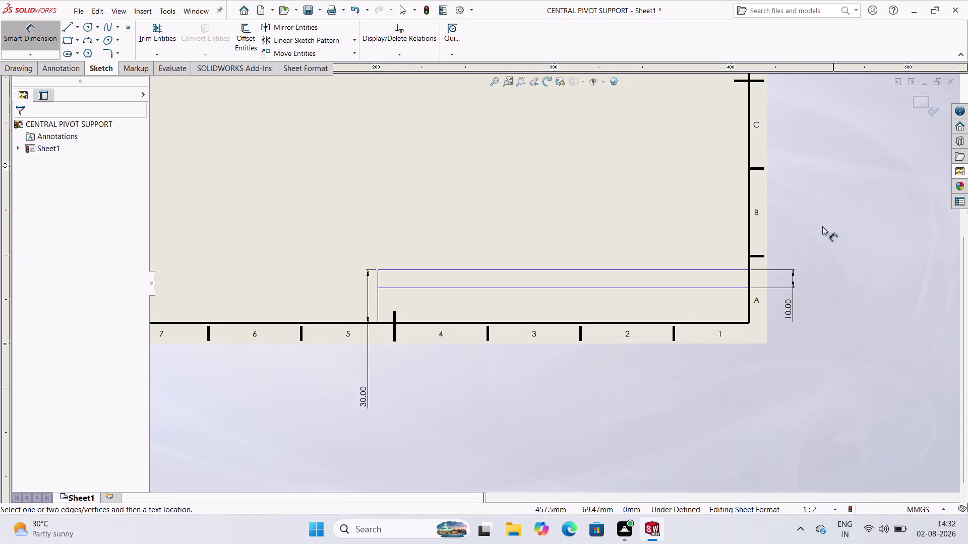
click(252, 31)
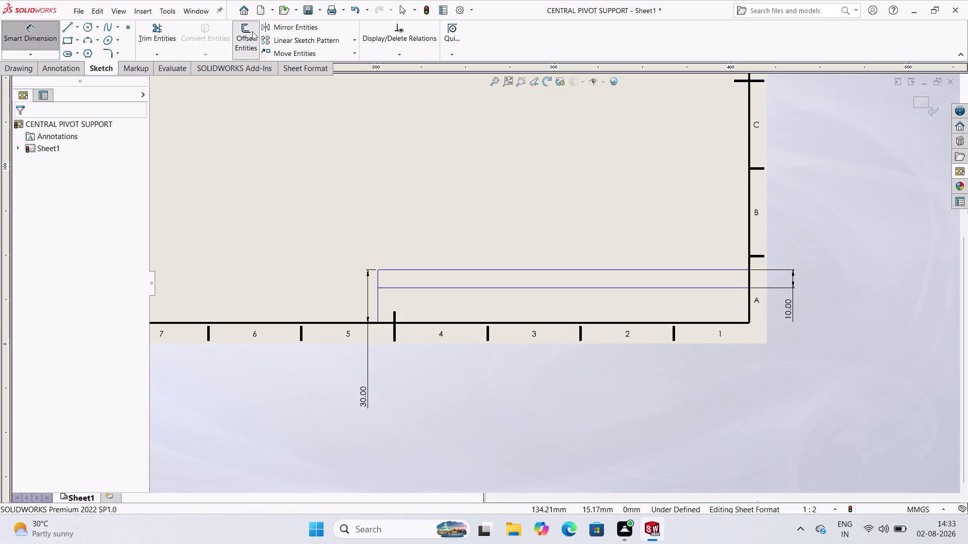
Offset the second line 10 mm downward and move its dimension beside the other one.
click(549, 286)
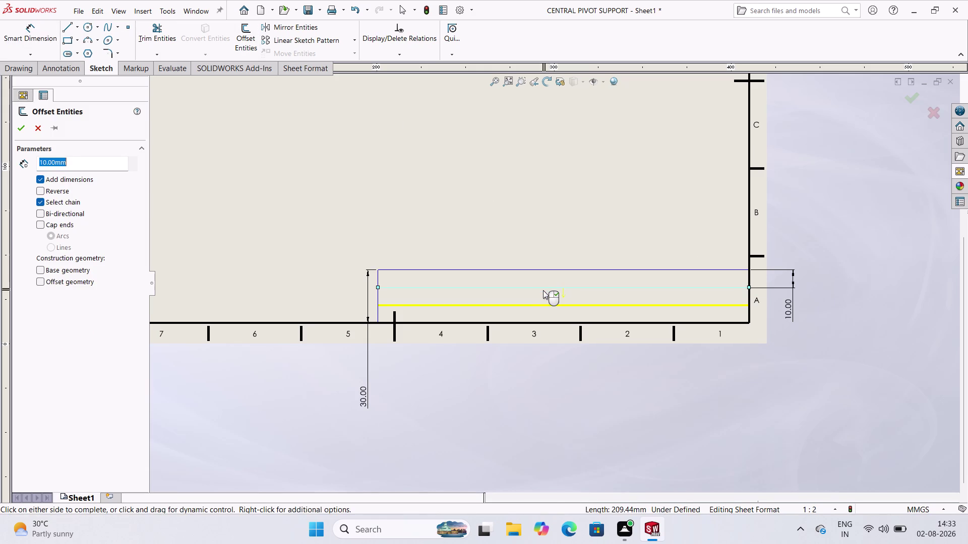
click(19, 123)
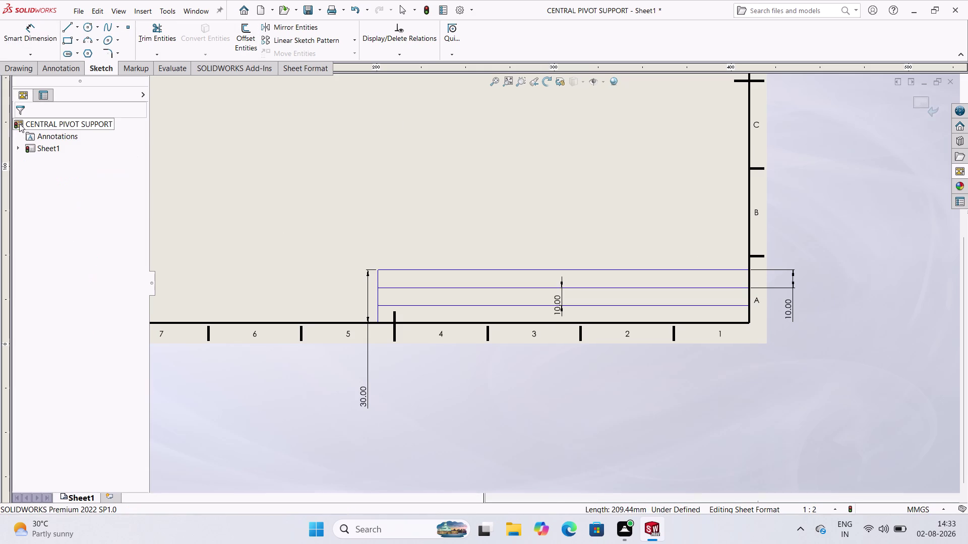
click(493, 413)
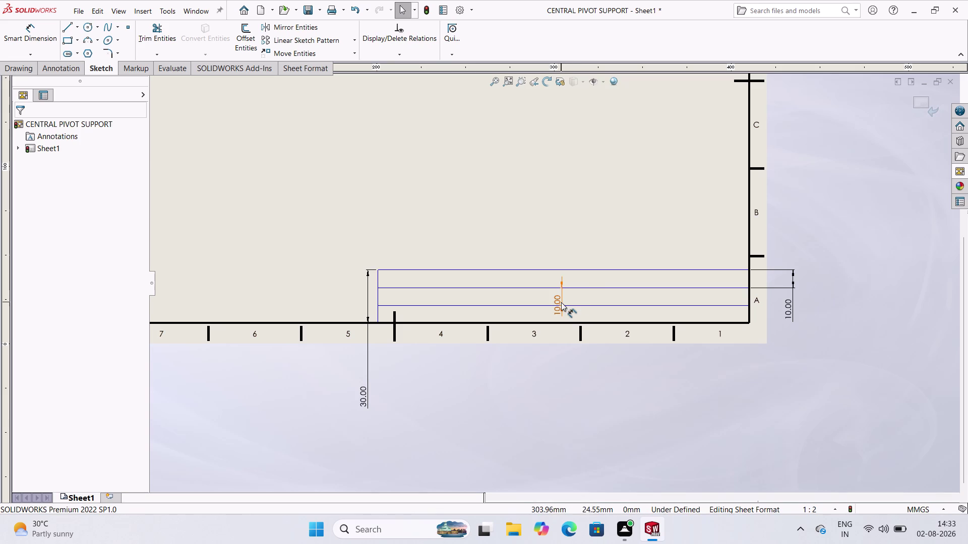
drag(561, 303, 782, 322)
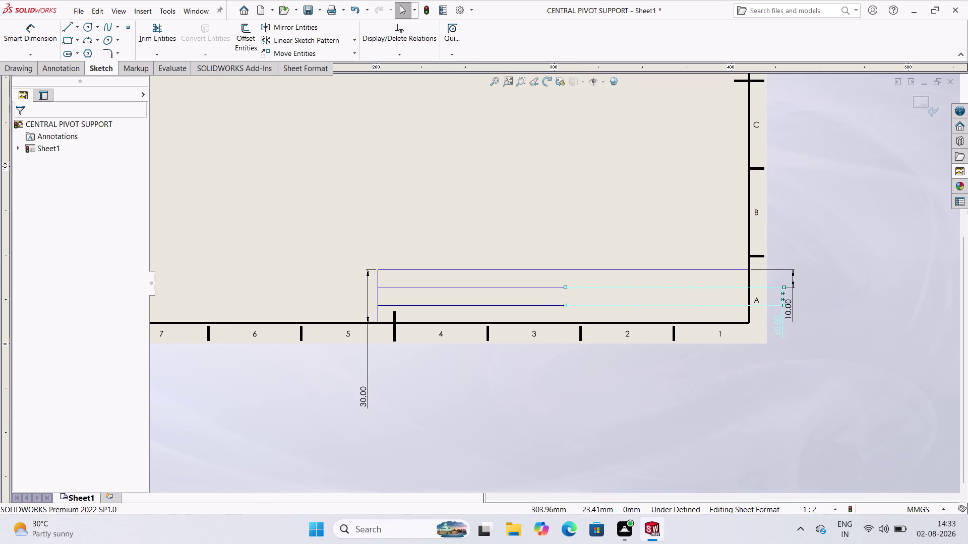
click(564, 392)
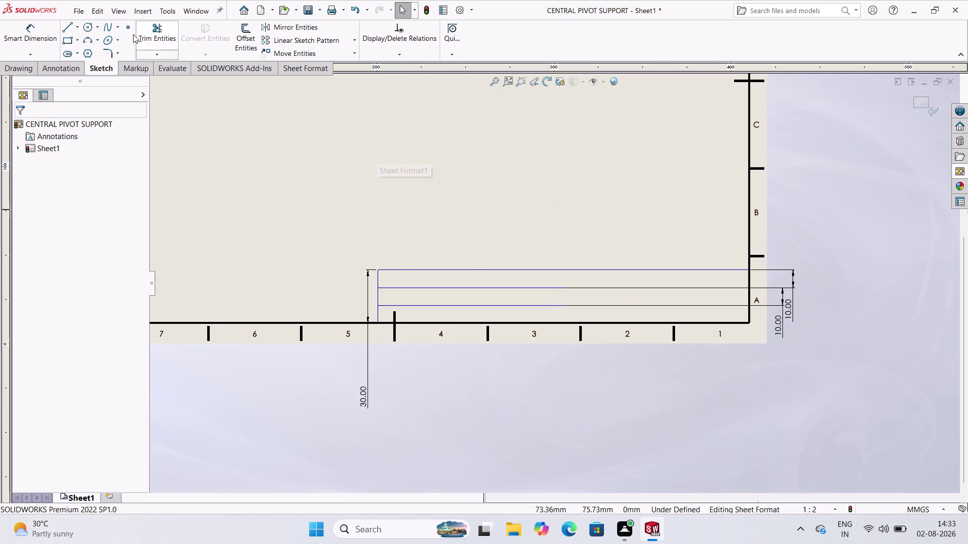
click(66, 31)
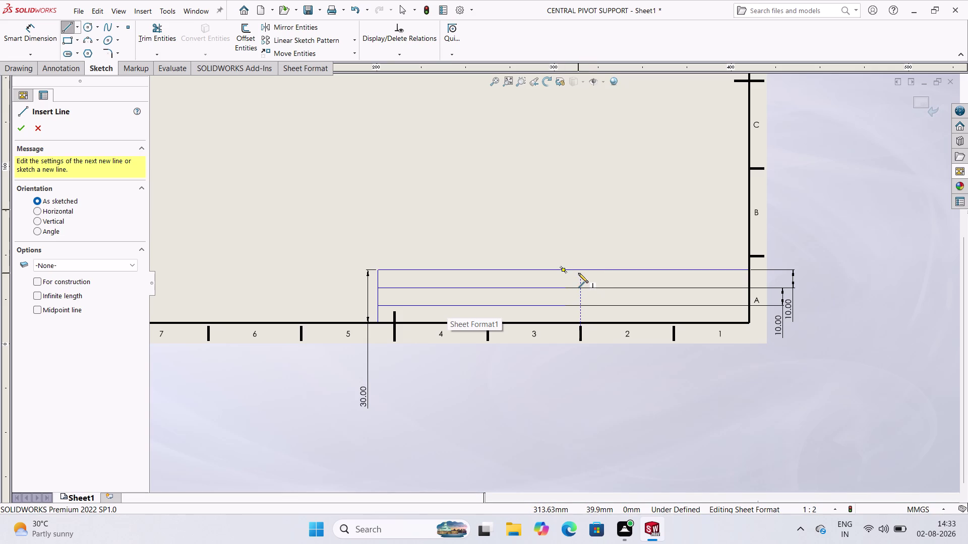
Draw a vertical divider from the title block's top line down to the bottom border.
click(565, 270)
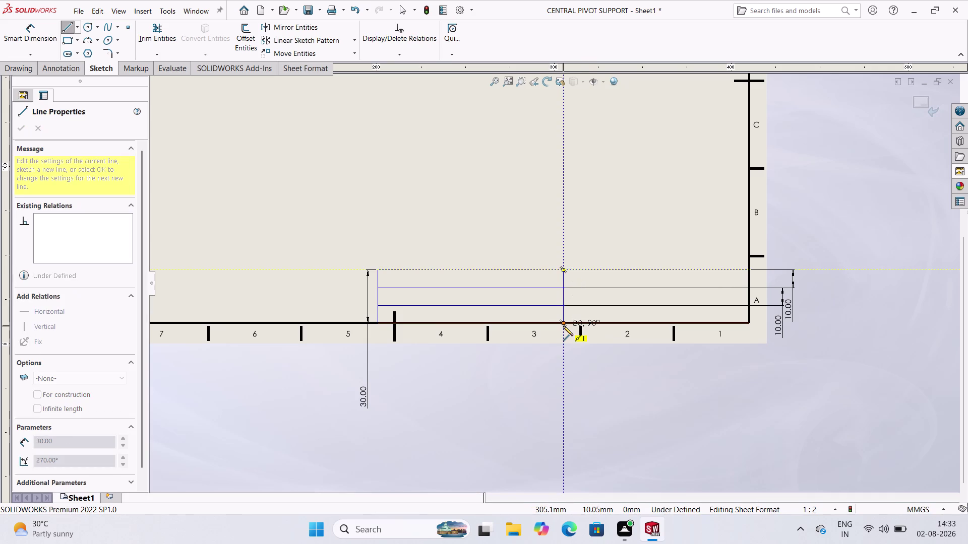
click(563, 324)
key(Escape)
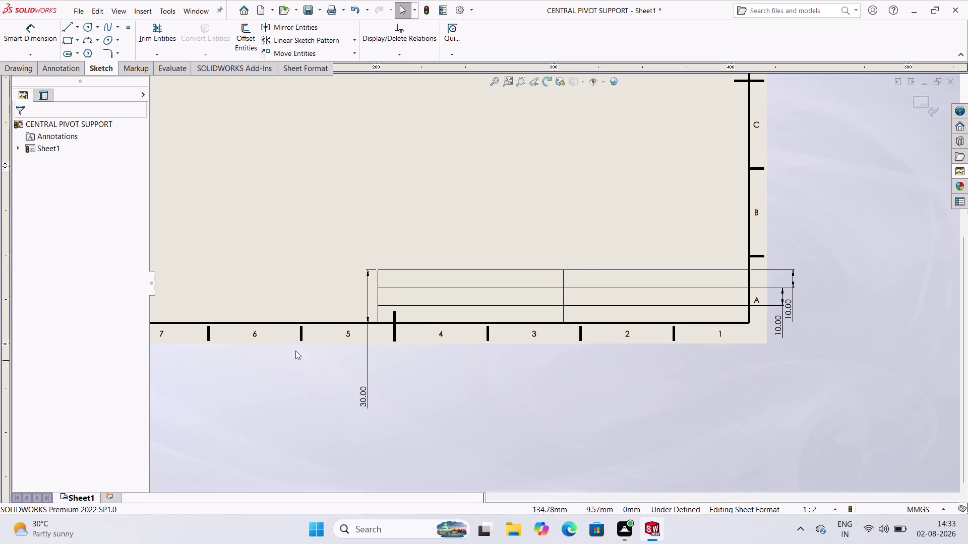
scroll(up, 3)
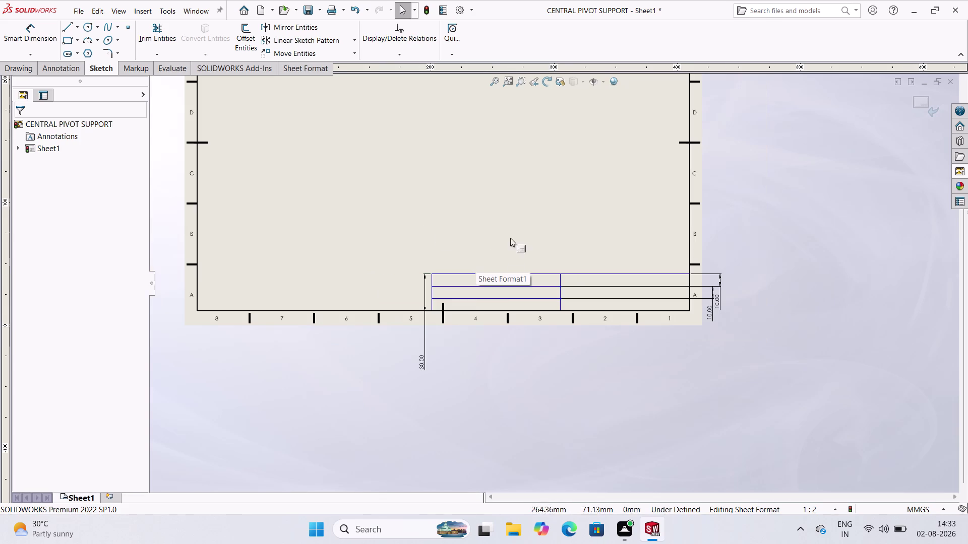
click(511, 390)
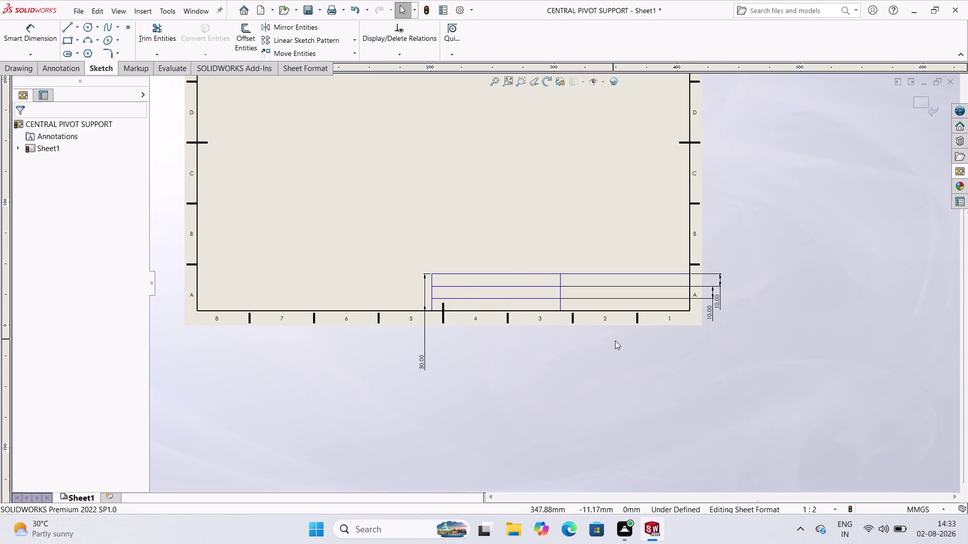
Hide the two 10.00 spacing dimensions in the title block.
right_click(714, 295)
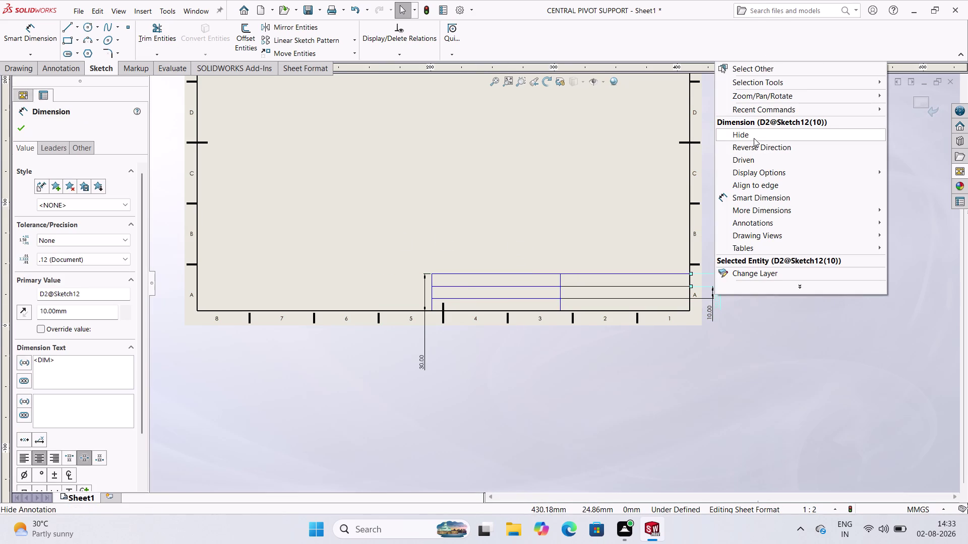
click(754, 136)
right_click(709, 305)
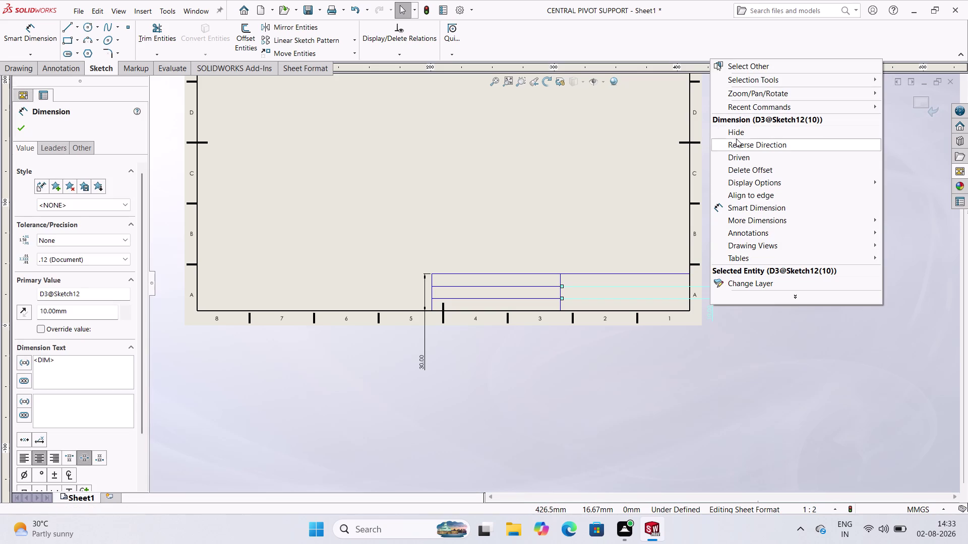
click(736, 138)
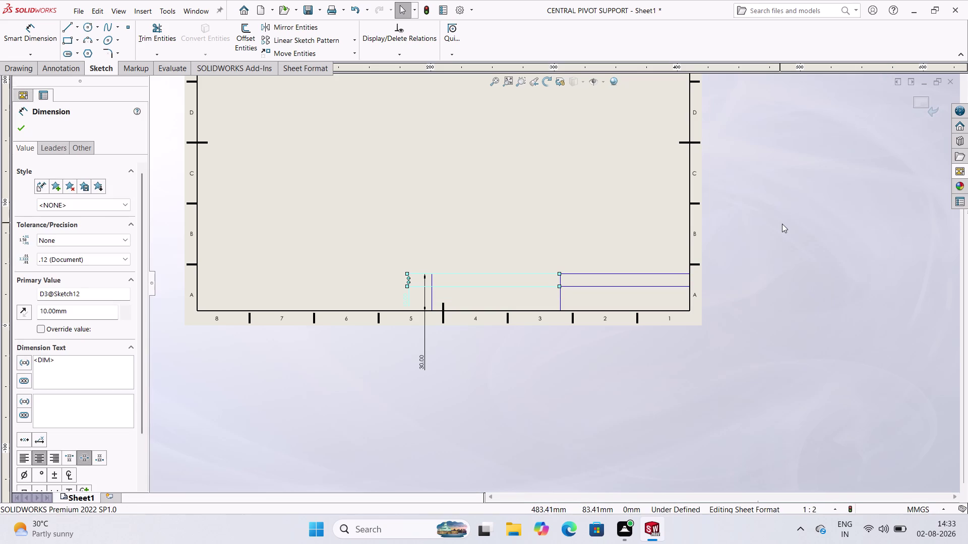
key(ctrl+z)
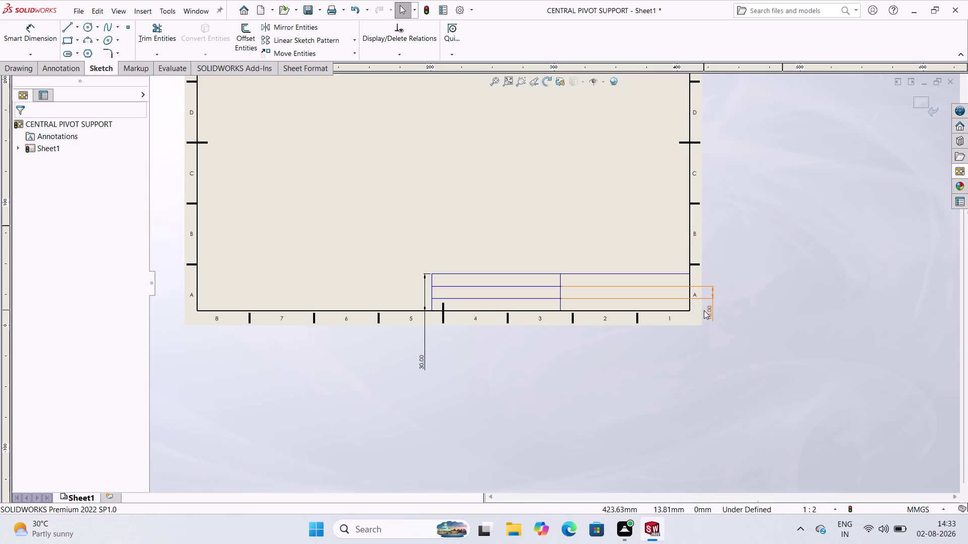
right_click(710, 316)
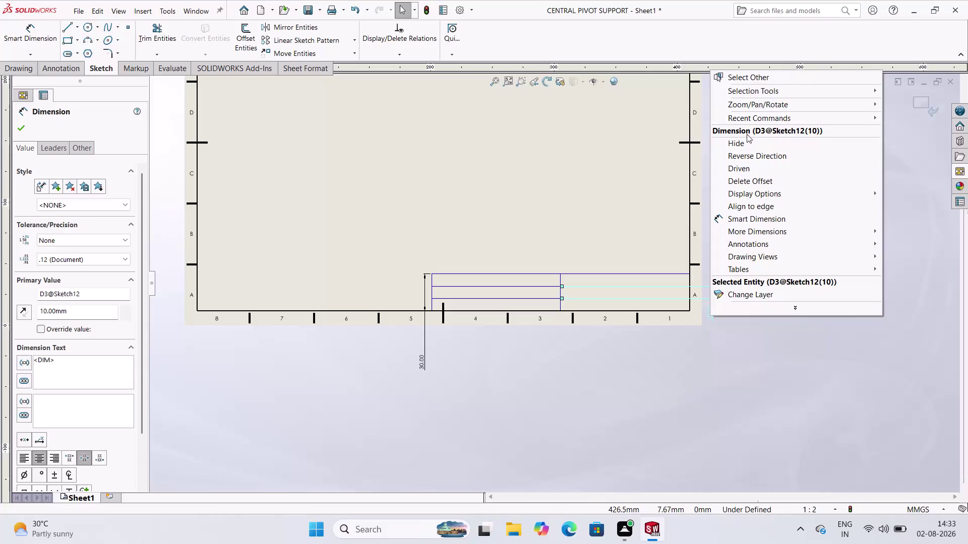
click(747, 145)
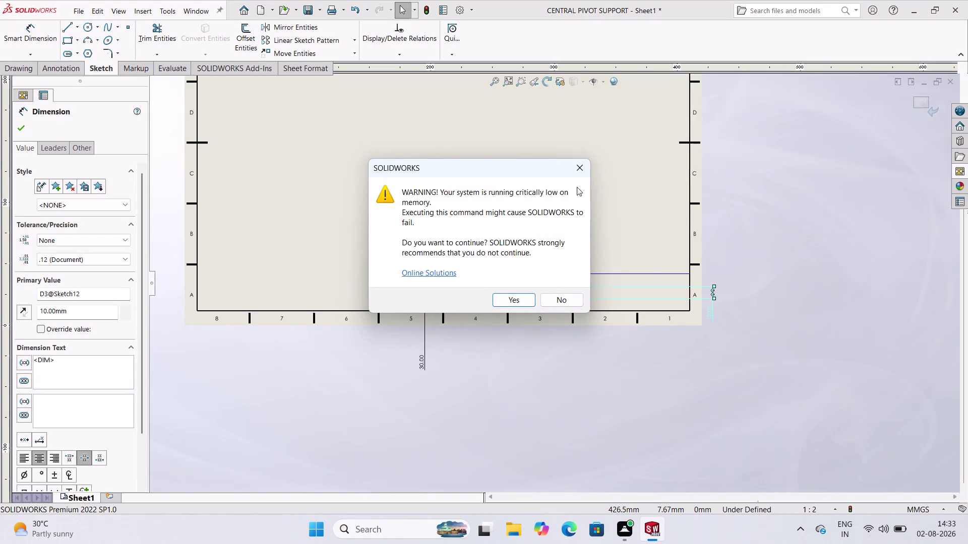
Accept the low-memory warning and hide the 30.00 height dimension.
click(567, 170)
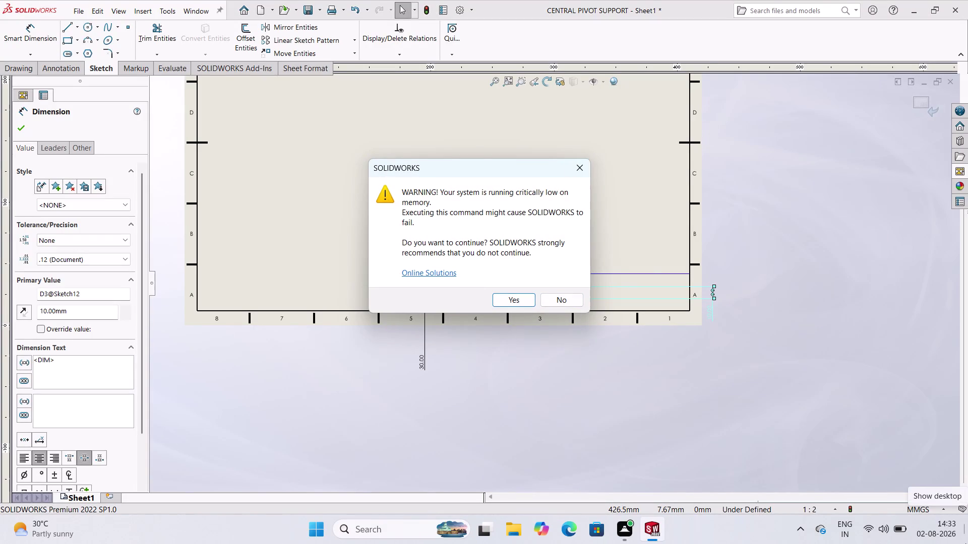
drag(964, 543, 967, 537)
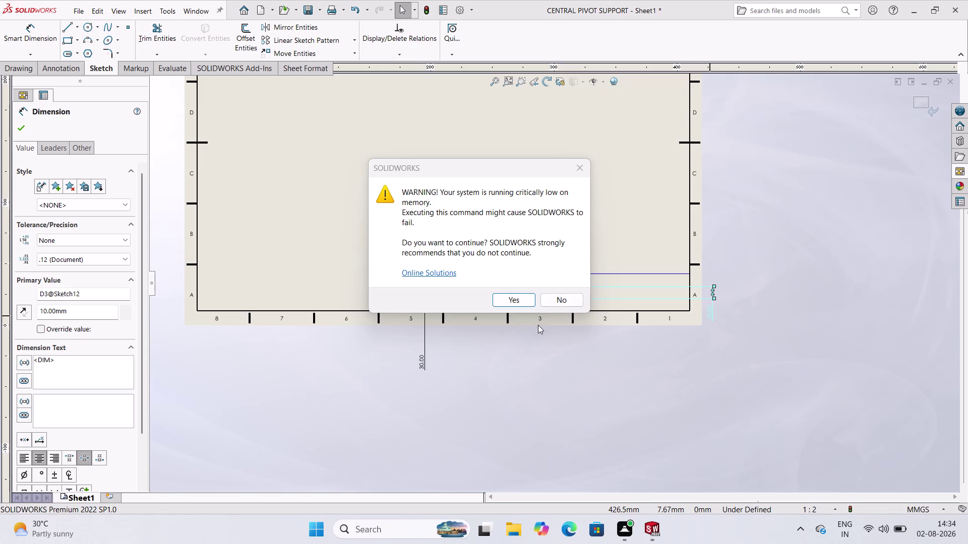
click(517, 305)
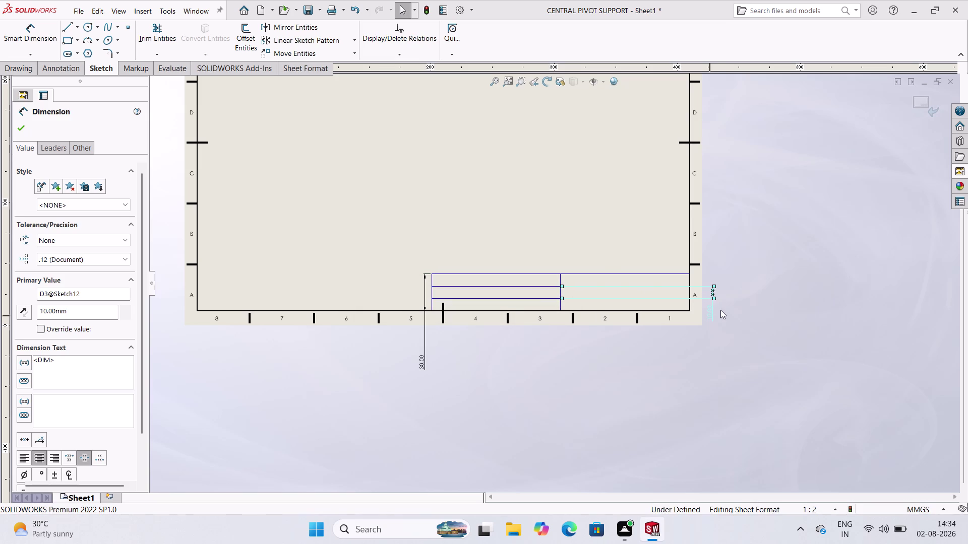
right_click(420, 367)
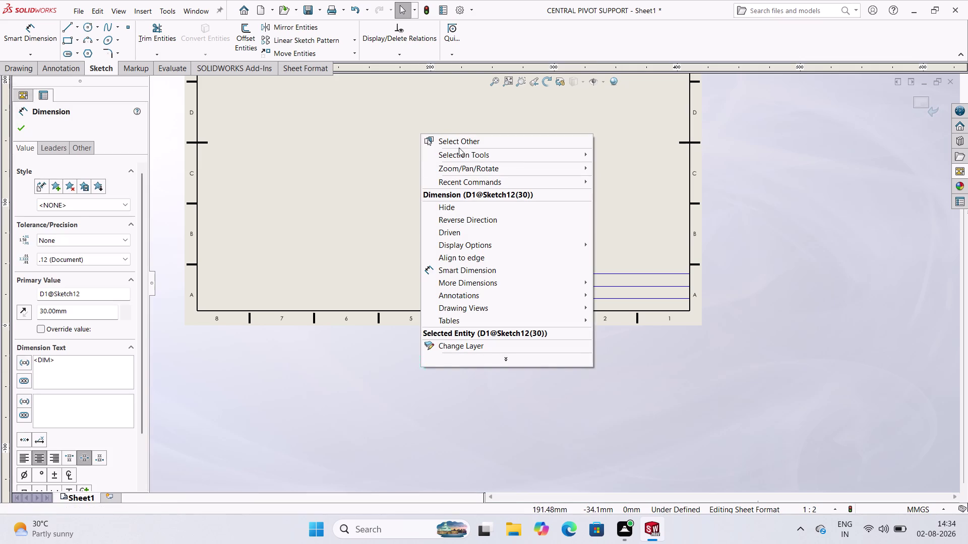
click(455, 201)
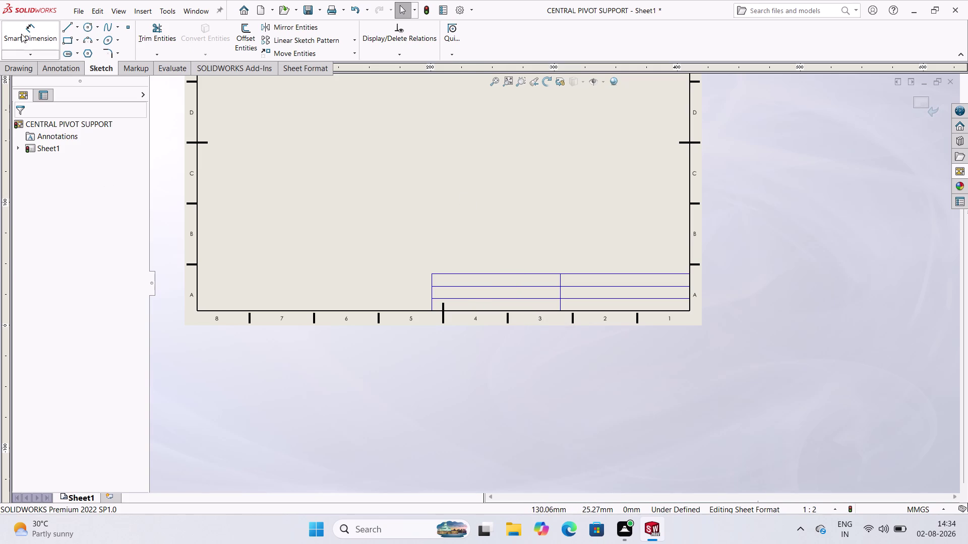
click(293, 68)
click(62, 73)
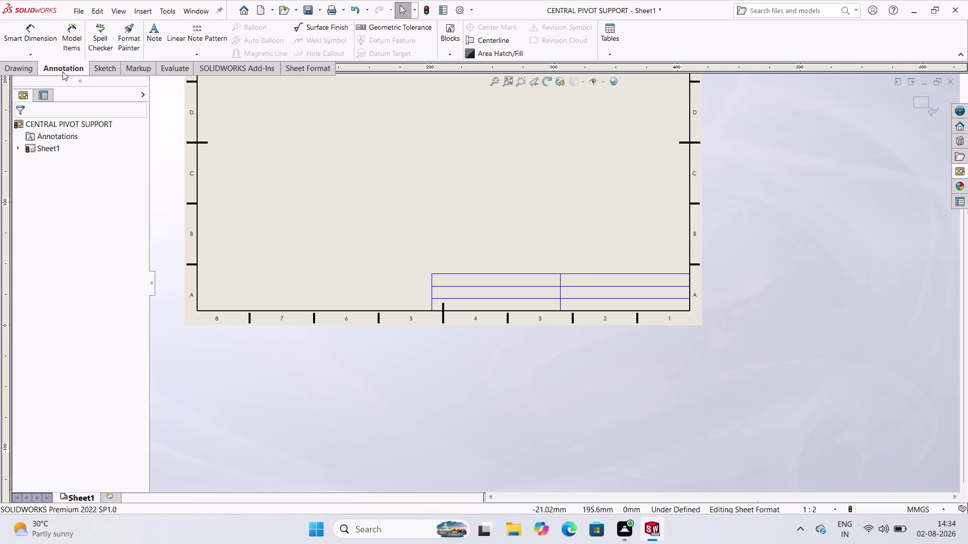
Create a 'PART NAME :' note in the top-left title block cell.
click(154, 44)
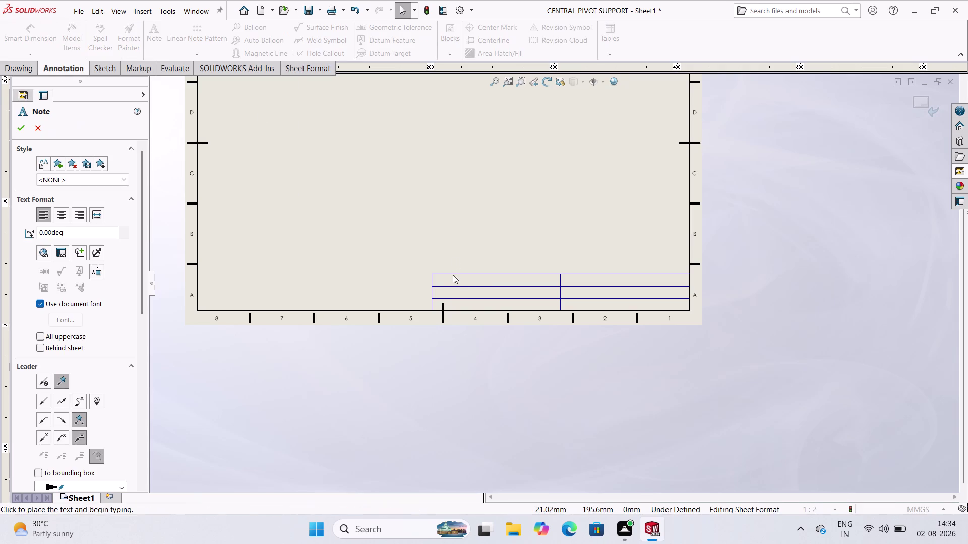
click(41, 382)
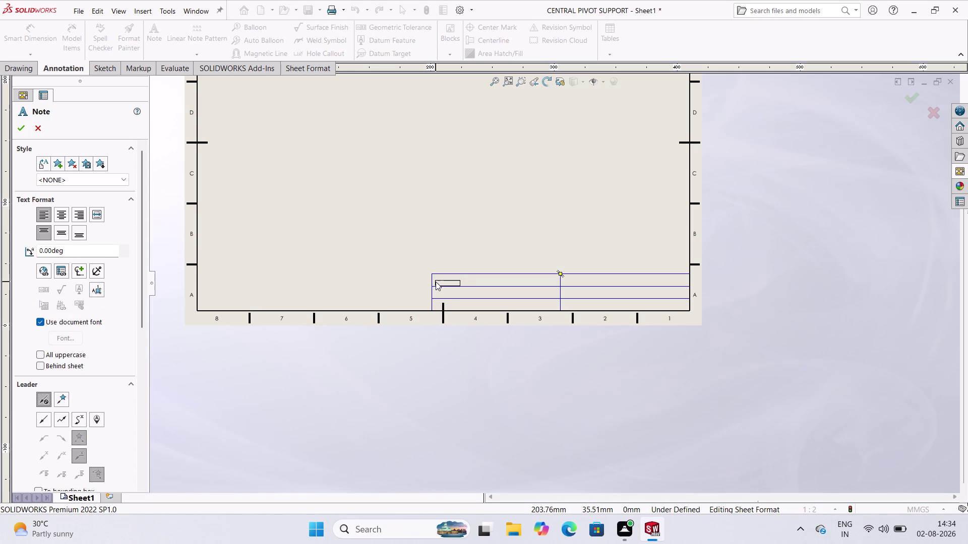
double_click(436, 279)
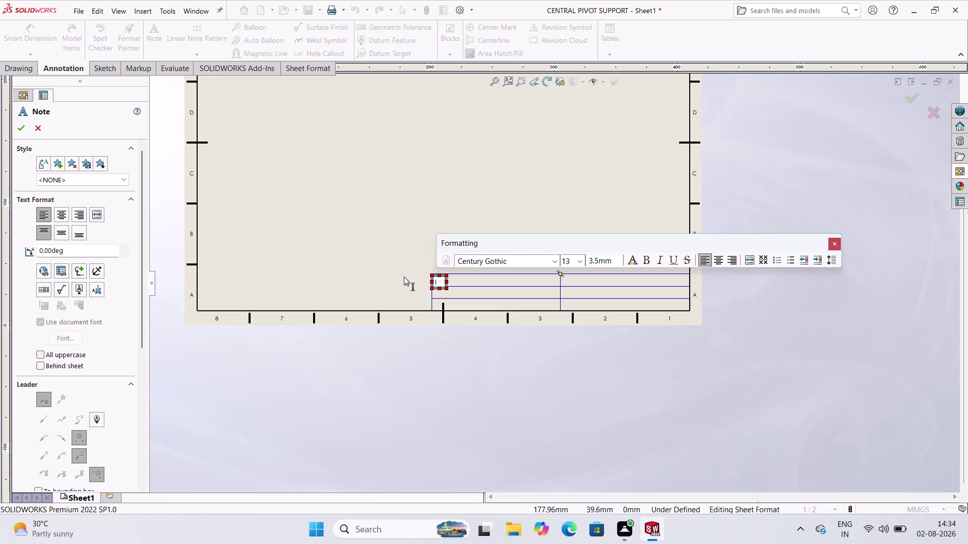
text(PART)
key(space)
text(NAM)
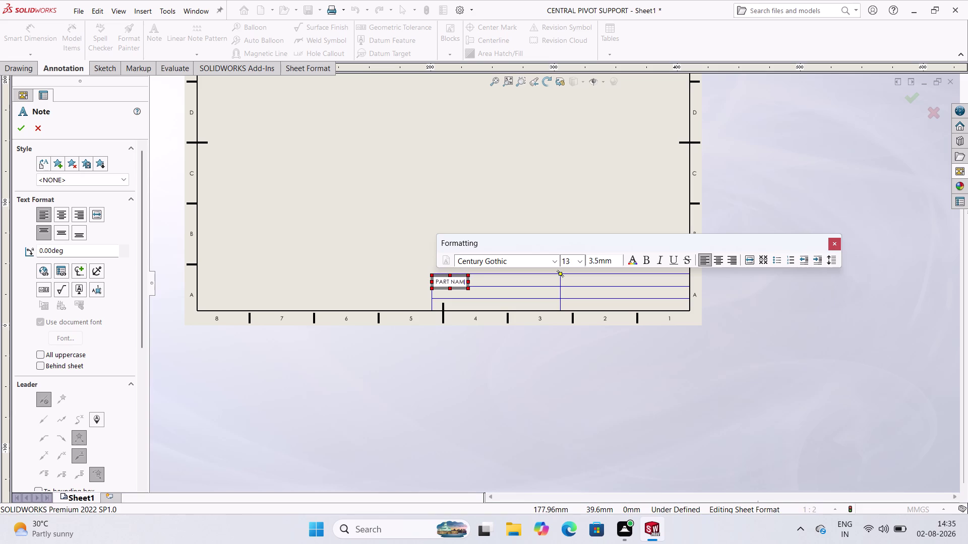
key(e)
key(space)
text(:)
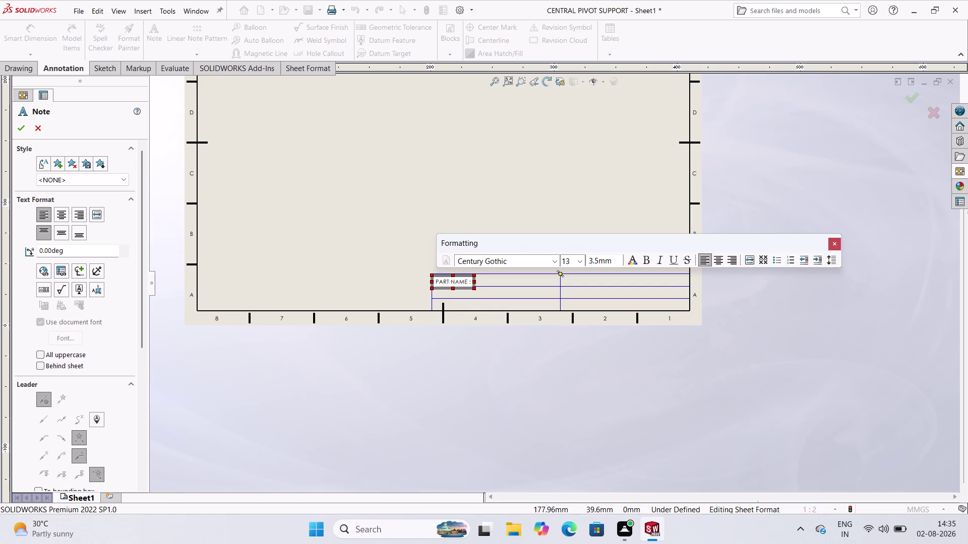
click(495, 282)
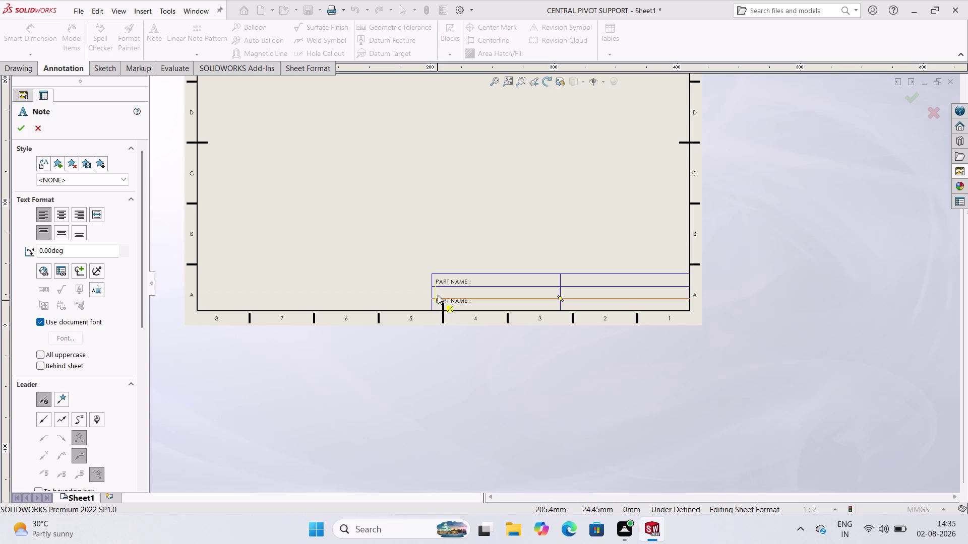
Place aligned 'PART NAME :' copies in the second and third left-column cells.
scroll(down, 3)
scroll(down, 3)
scroll(down, 3)
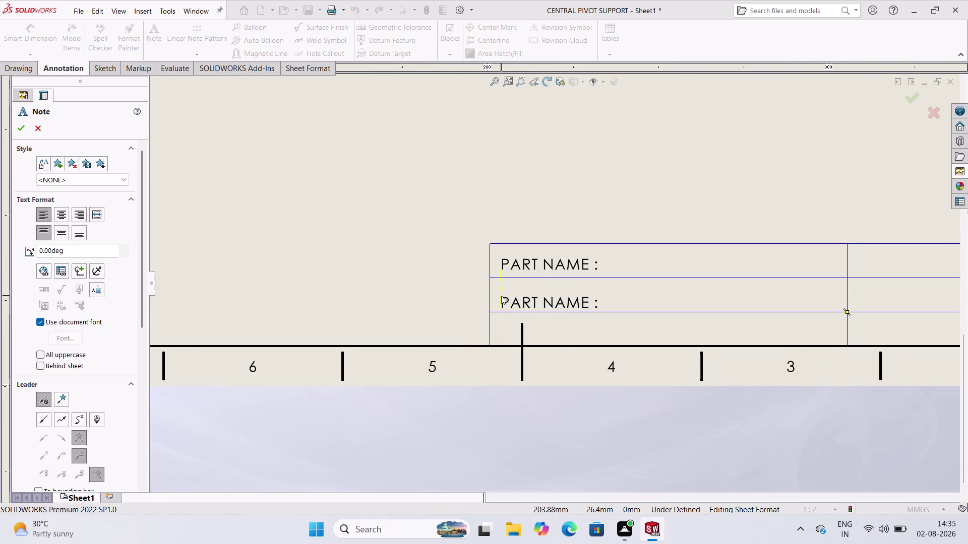
click(501, 295)
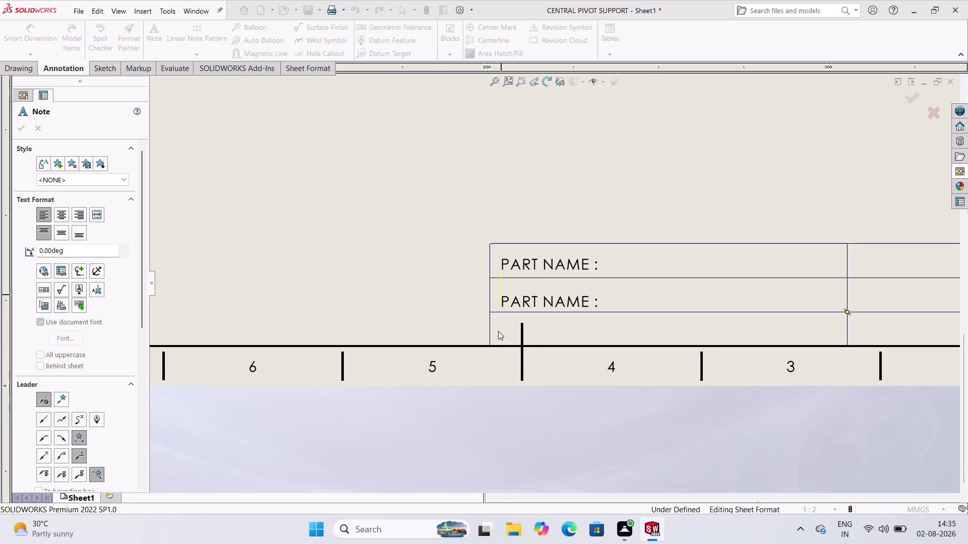
click(569, 322)
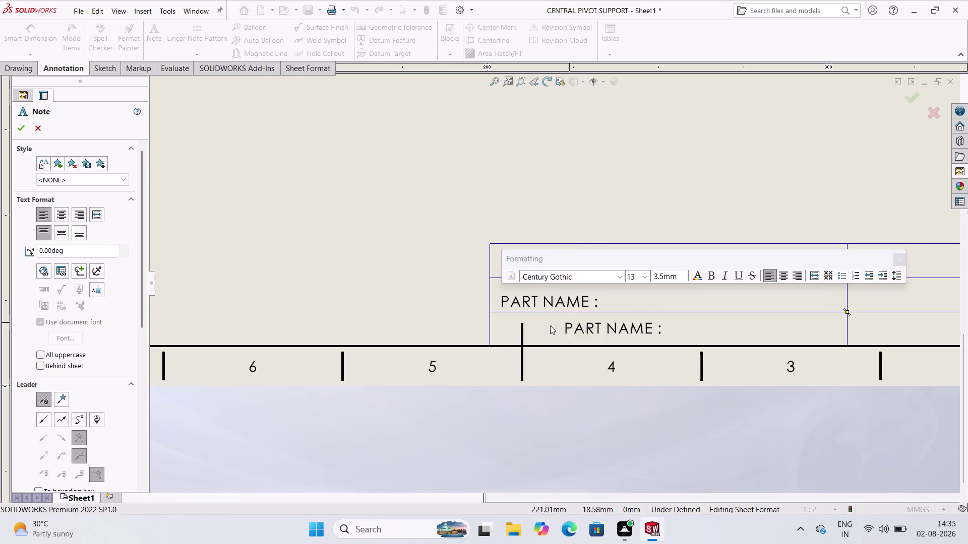
click(502, 328)
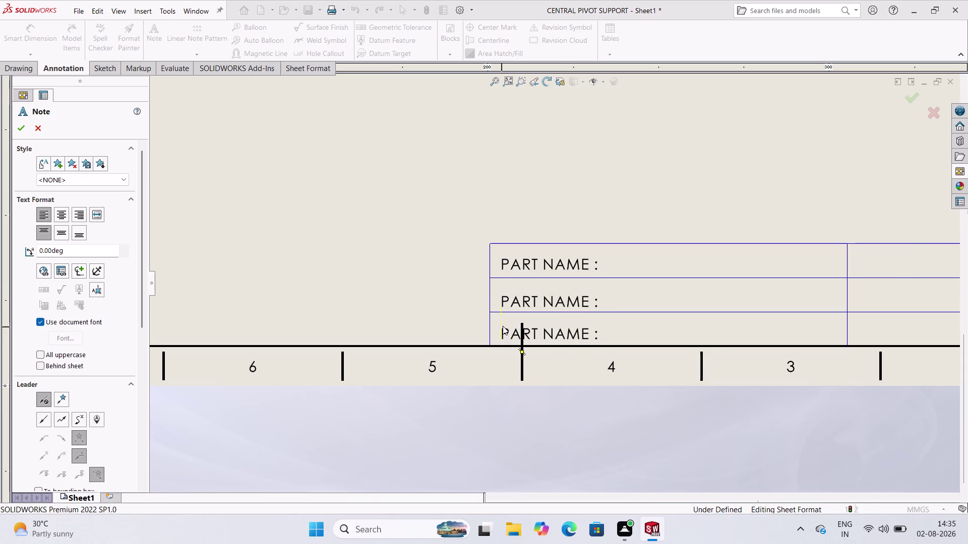
click(637, 336)
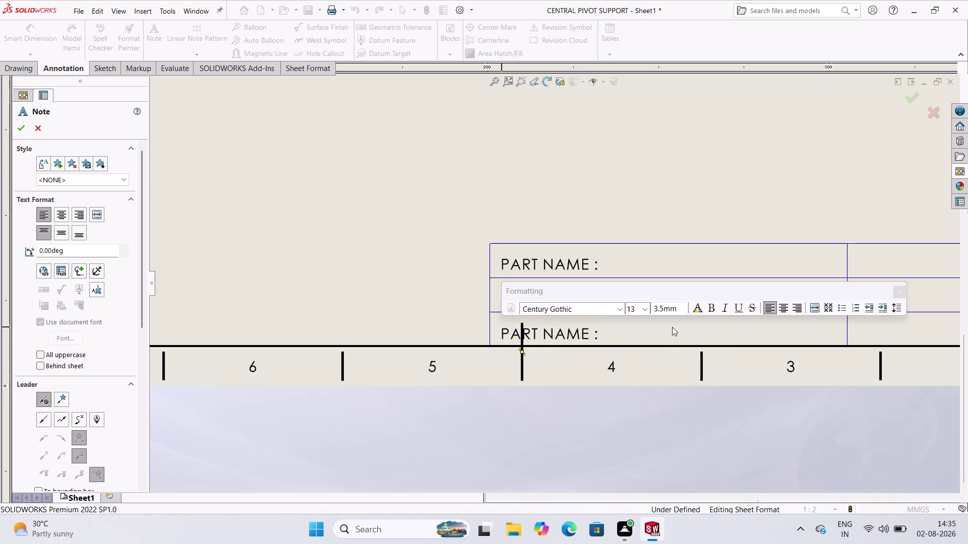
Place 'PART NAME :' copies in the three right-column cells and exit Note.
scroll(up, 3)
scroll(down, 3)
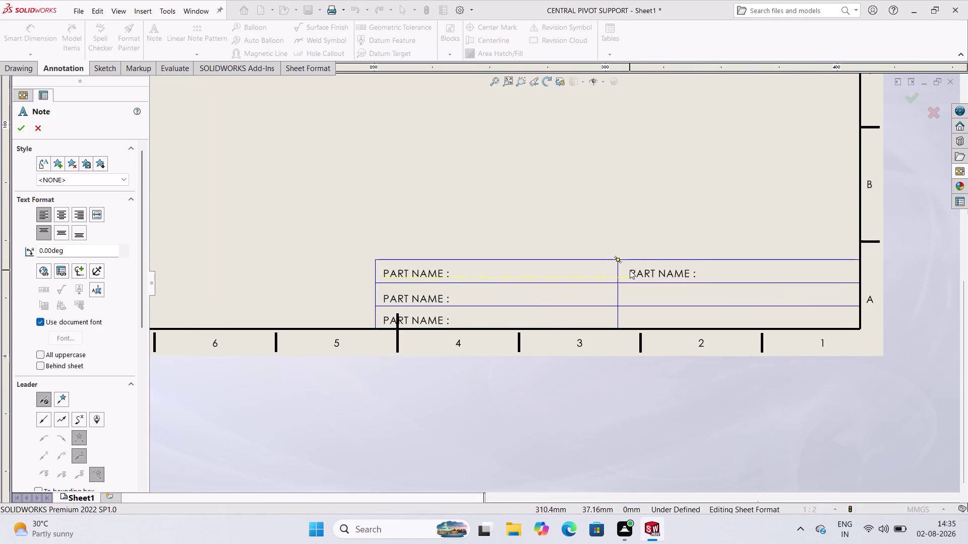
click(632, 269)
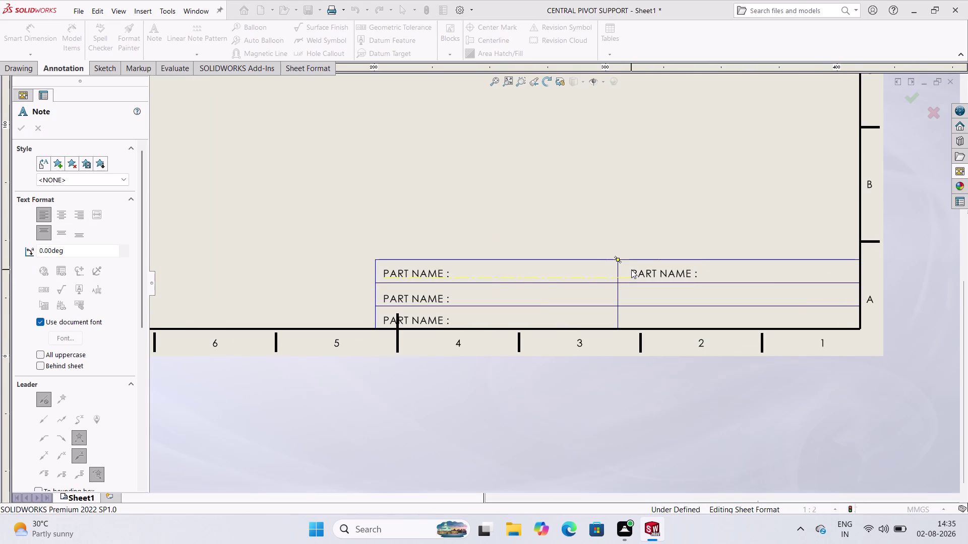
click(698, 311)
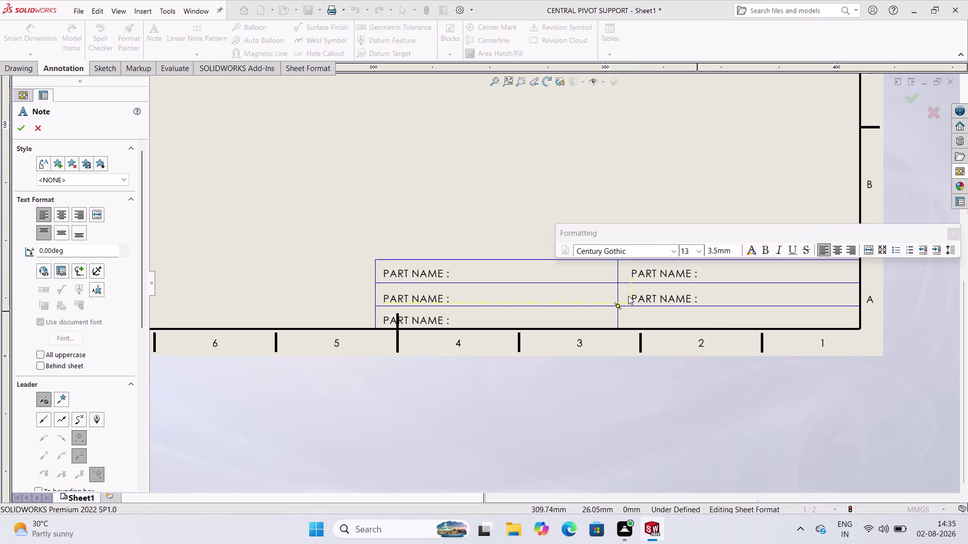
click(627, 295)
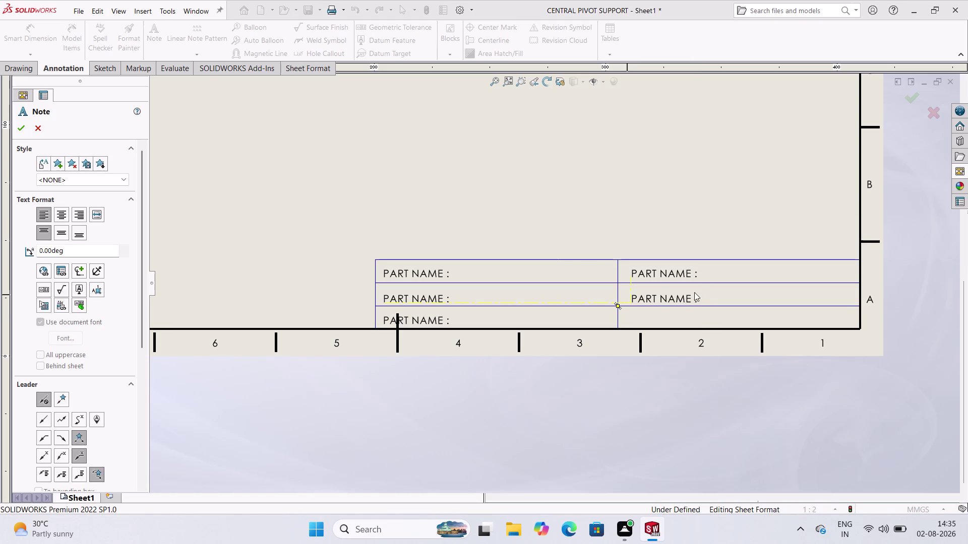
click(720, 297)
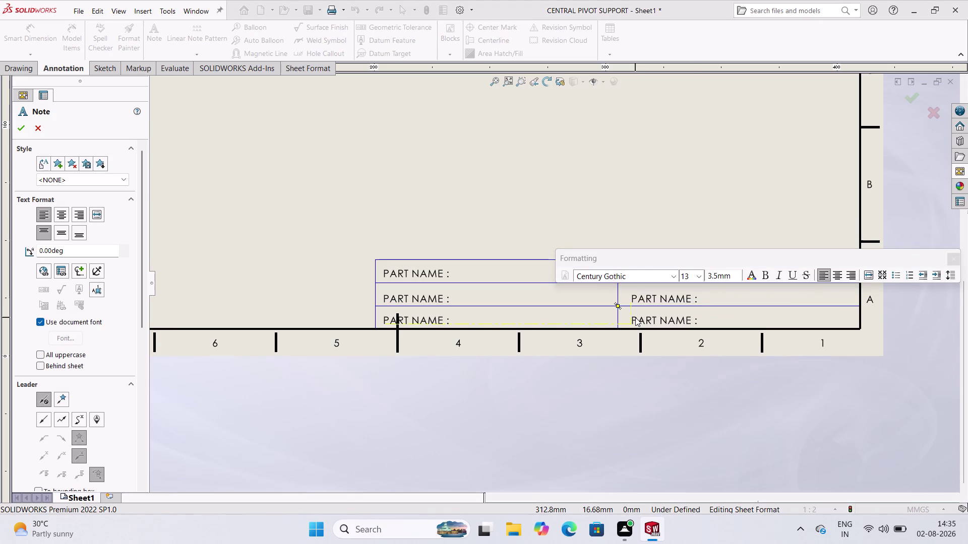
click(636, 318)
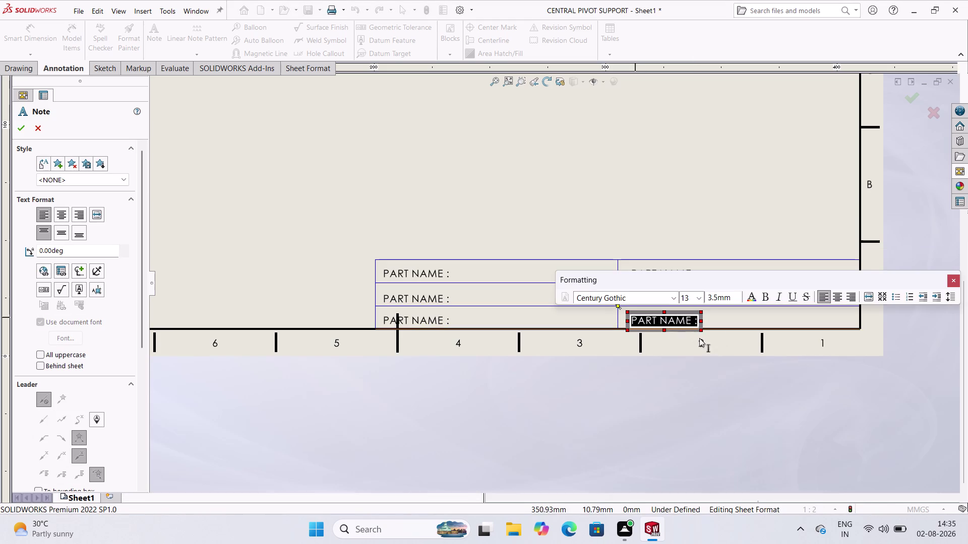
key(Escape)
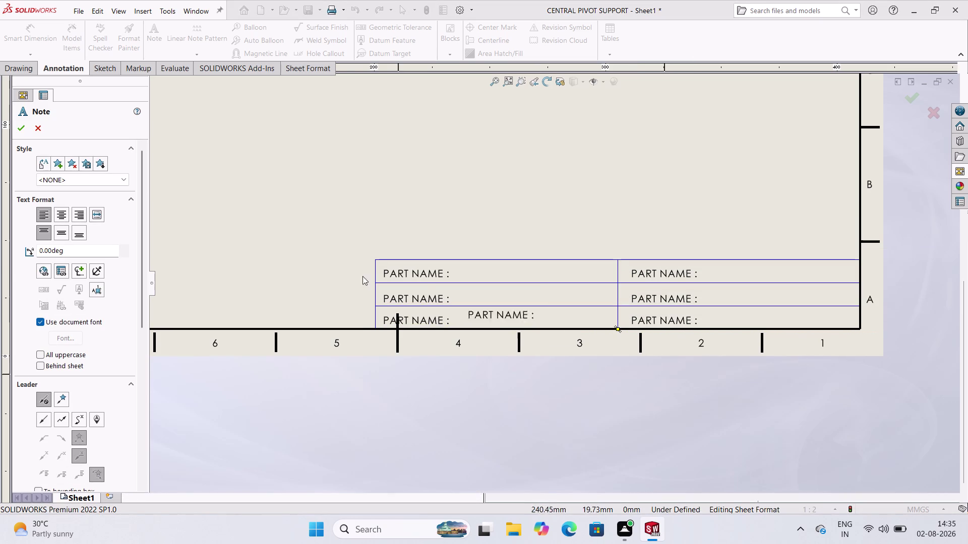
key(Escape)
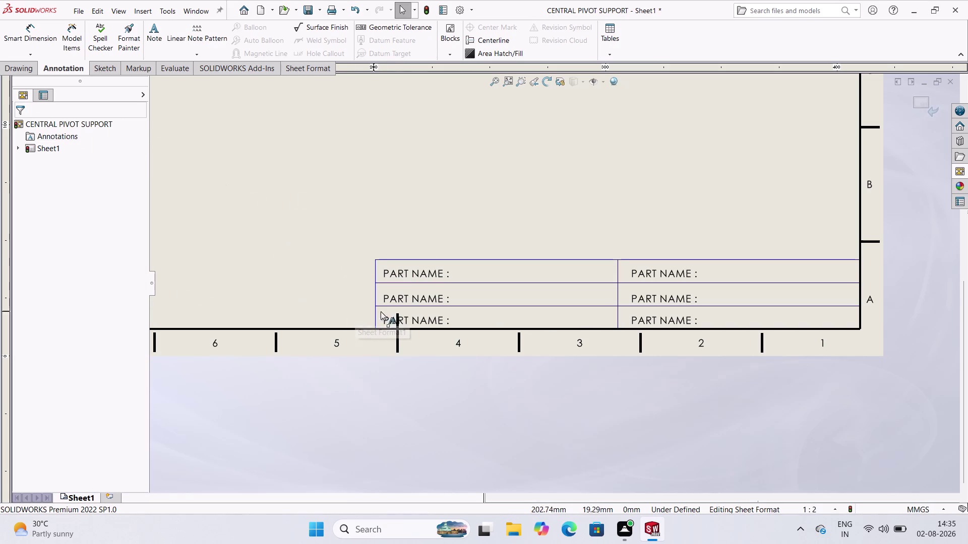
Change the second-row left label from 'PART NAME :' to 'PART NO. :'.
scroll(up, 3)
scroll(down, 3)
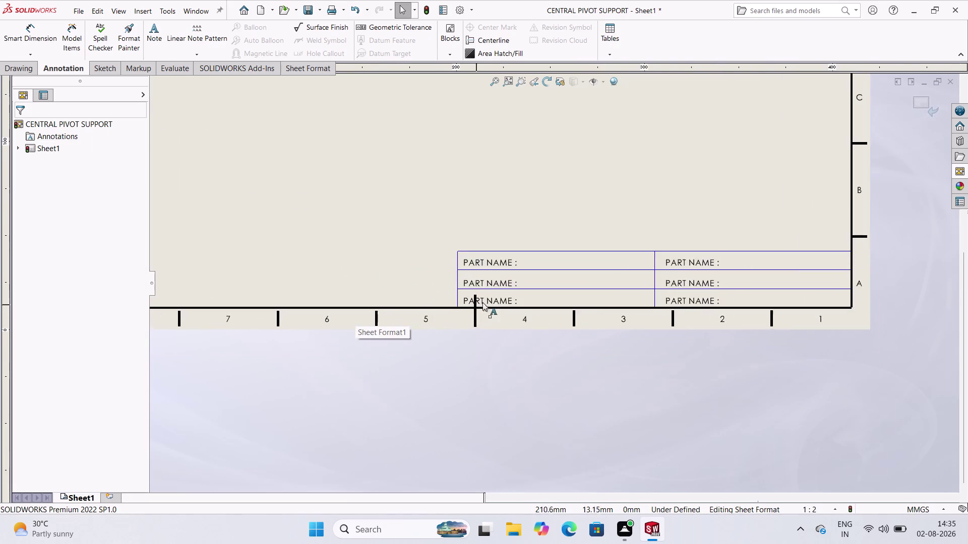
scroll(down, 3)
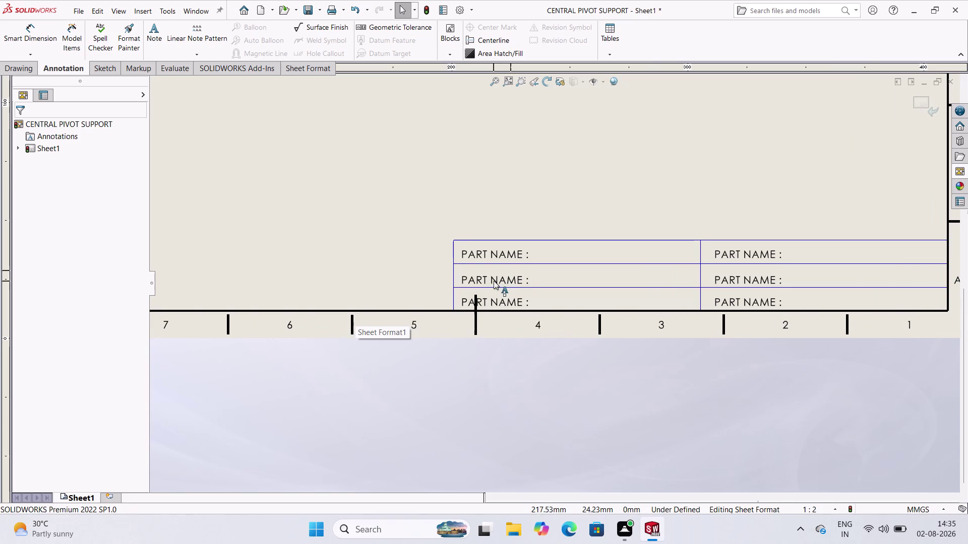
double_click(493, 279)
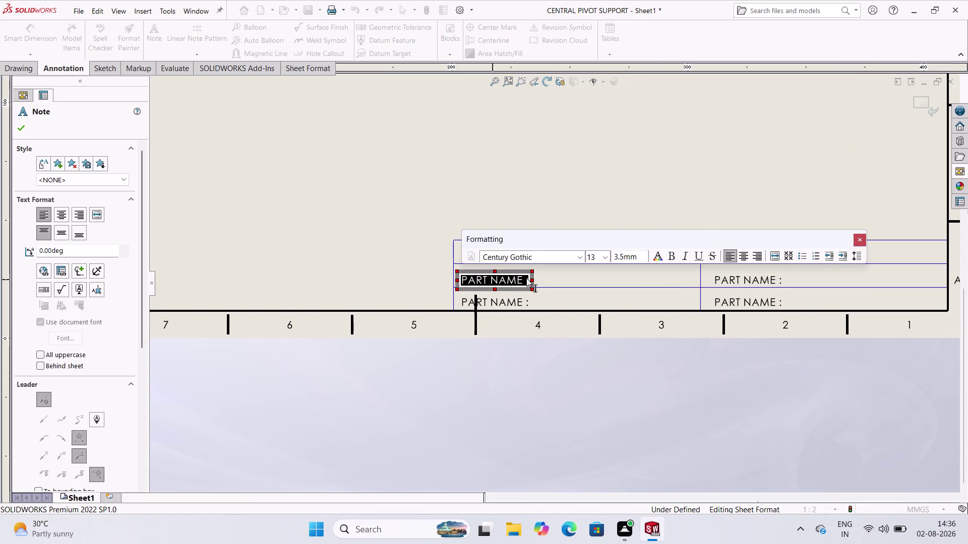
click(527, 278)
key(BackSpace)
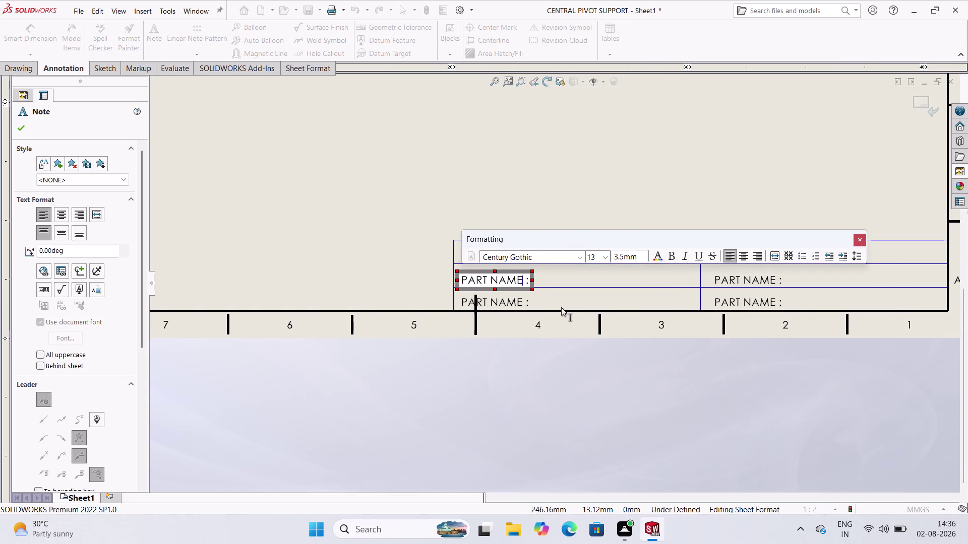
key(BackSpace)
key(BackSpace)
key(BackSpace)
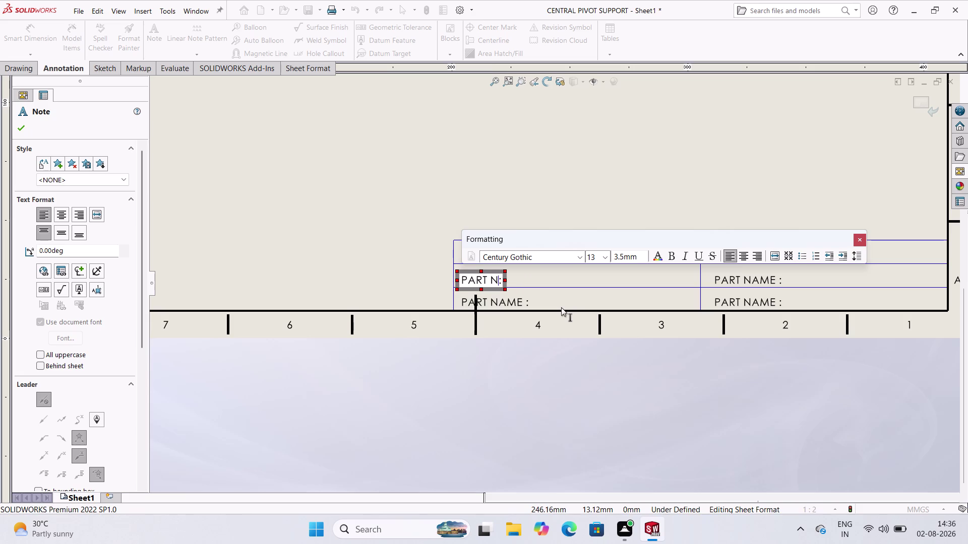
key(o)
key(space)
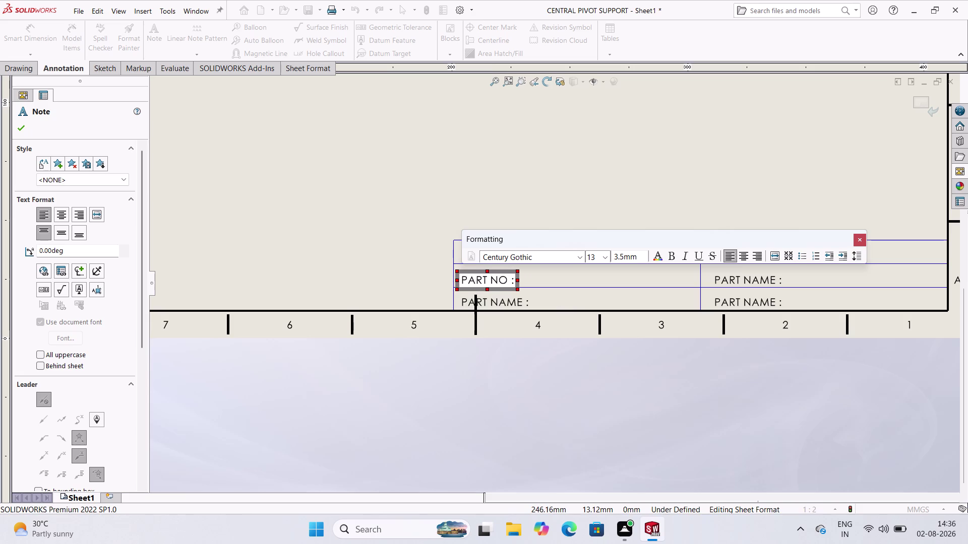
key(BackSpace)
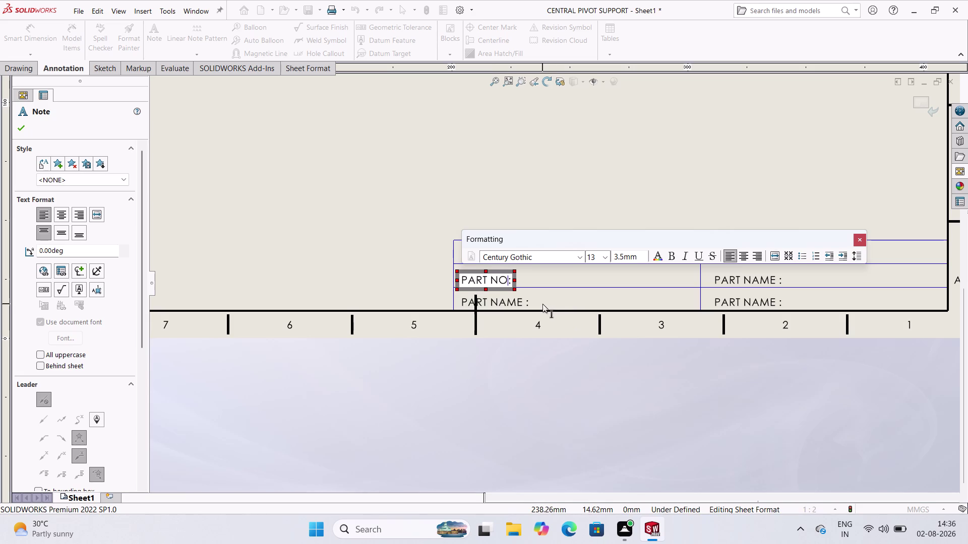
text(.)
key(space)
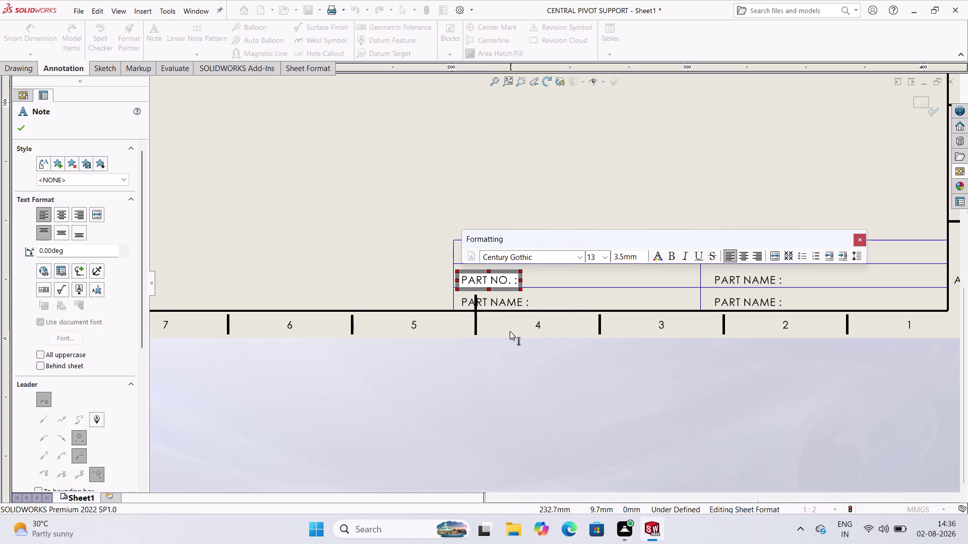
double_click(522, 302)
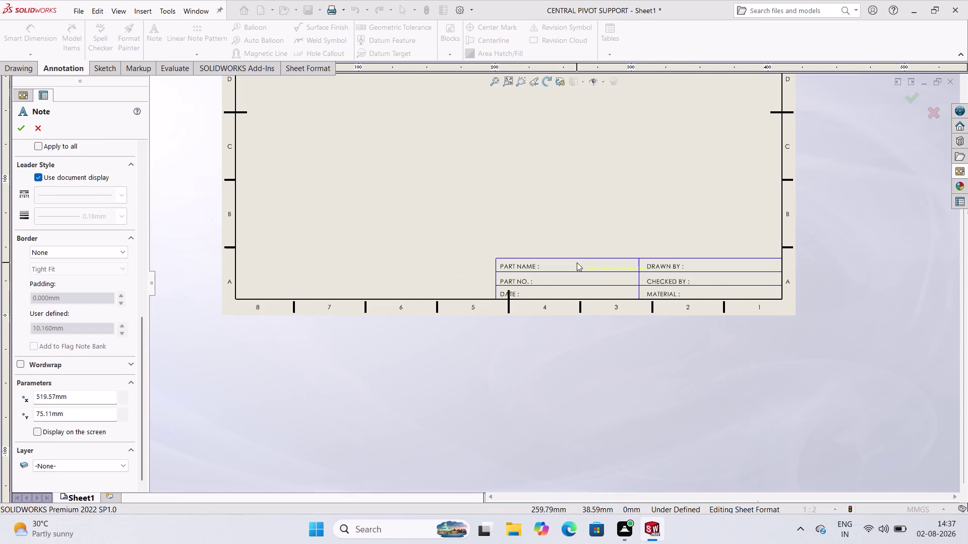
Start a new note and zoom in on the title block.
scroll(up, 3)
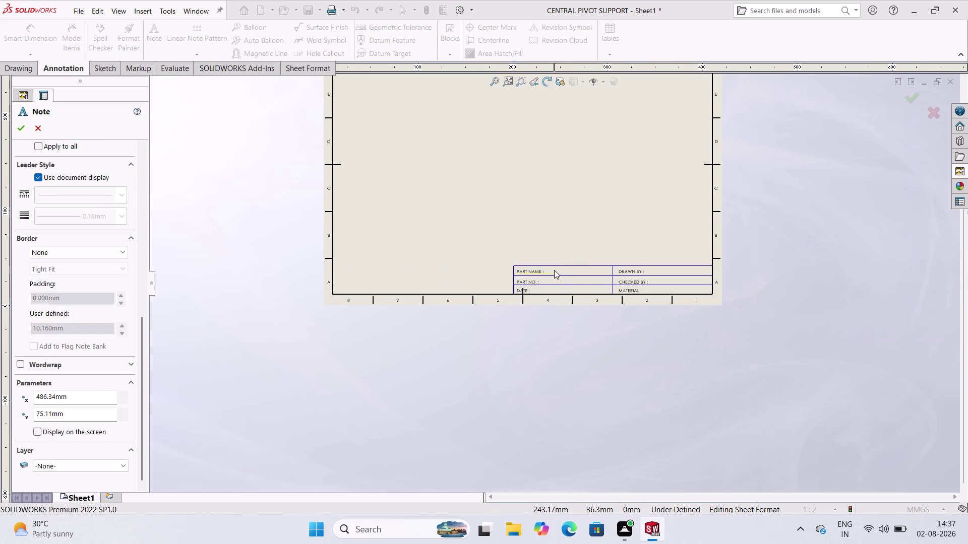
scroll(down, 3)
scroll(up, 3)
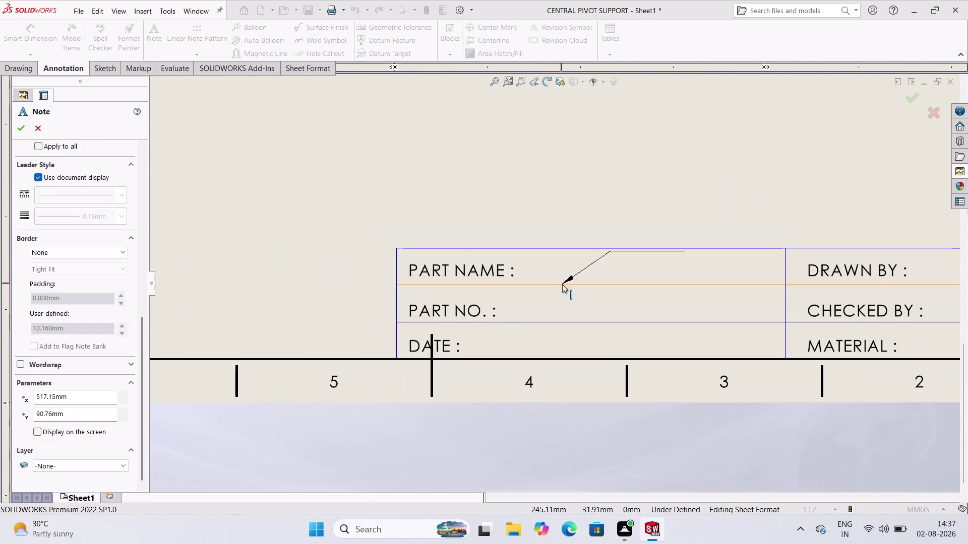
scroll(up, 3)
scroll(down, 3)
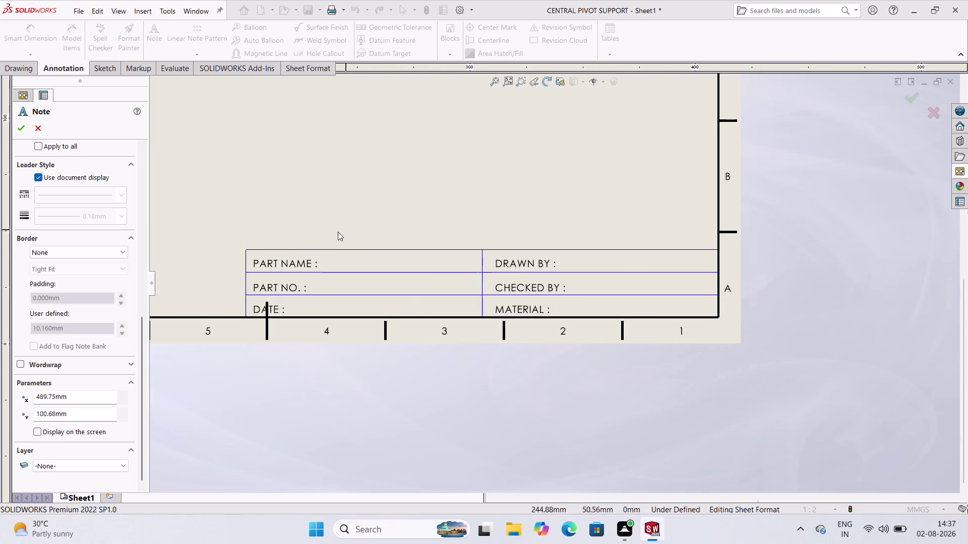
scroll(down, 3)
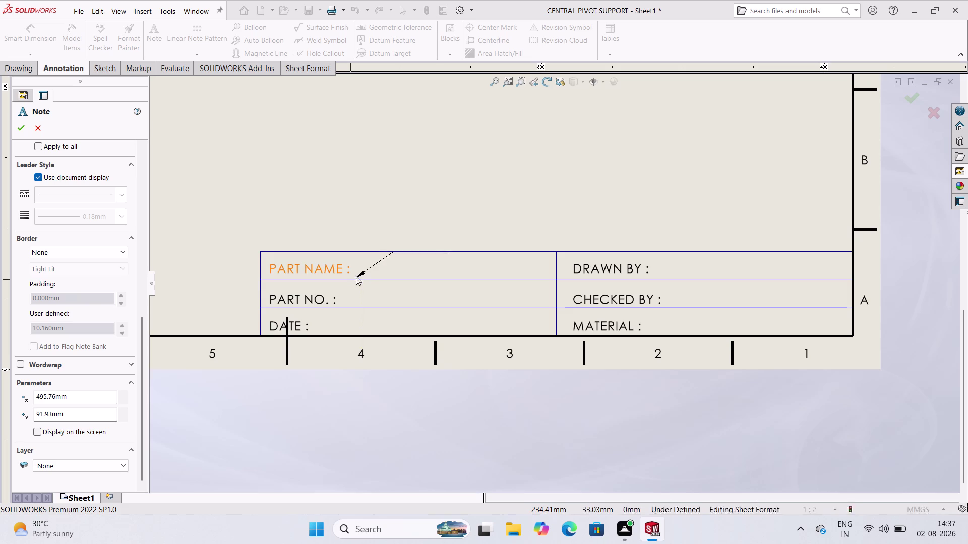
Place an empty note beside PART NAME and adjust its box.
click(355, 277)
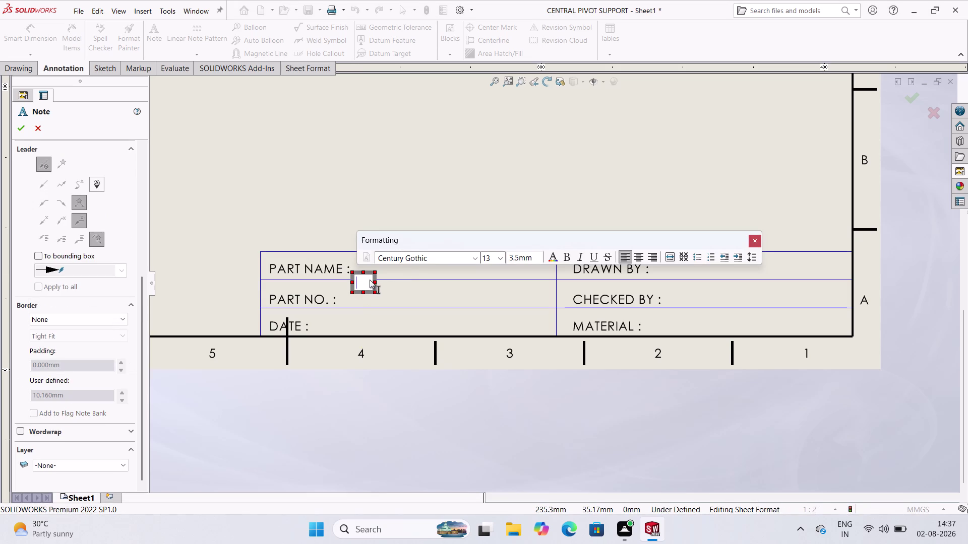
drag(374, 272, 388, 258)
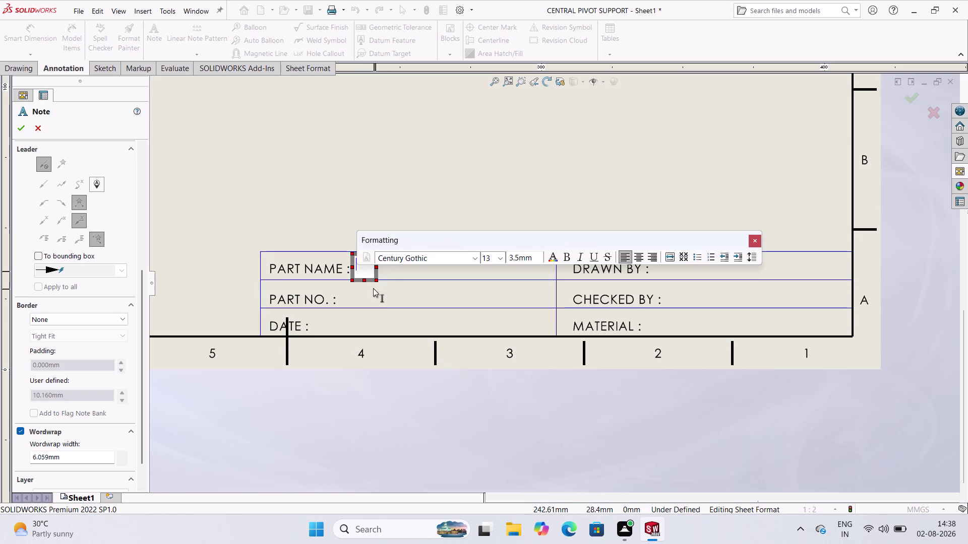
drag(366, 281, 370, 265)
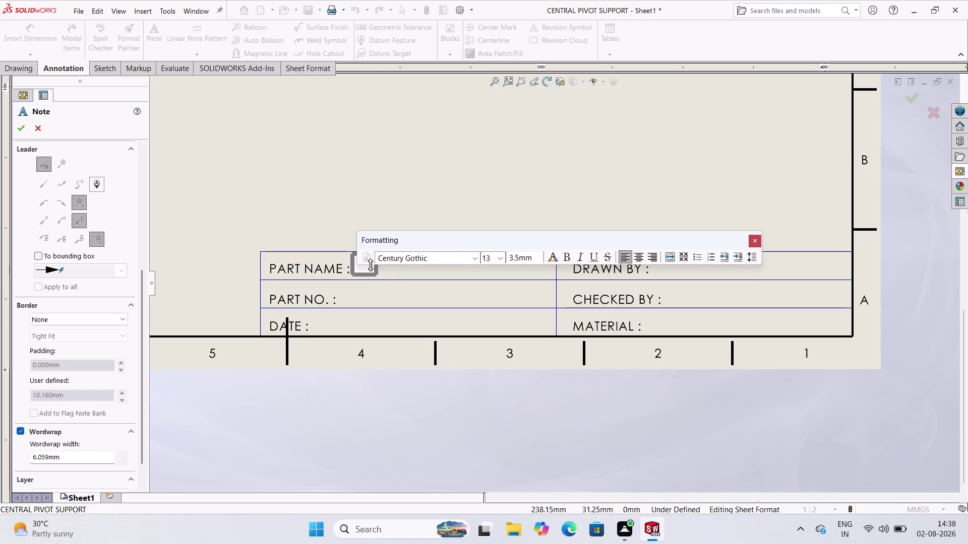
drag(370, 264, 371, 264)
click(348, 206)
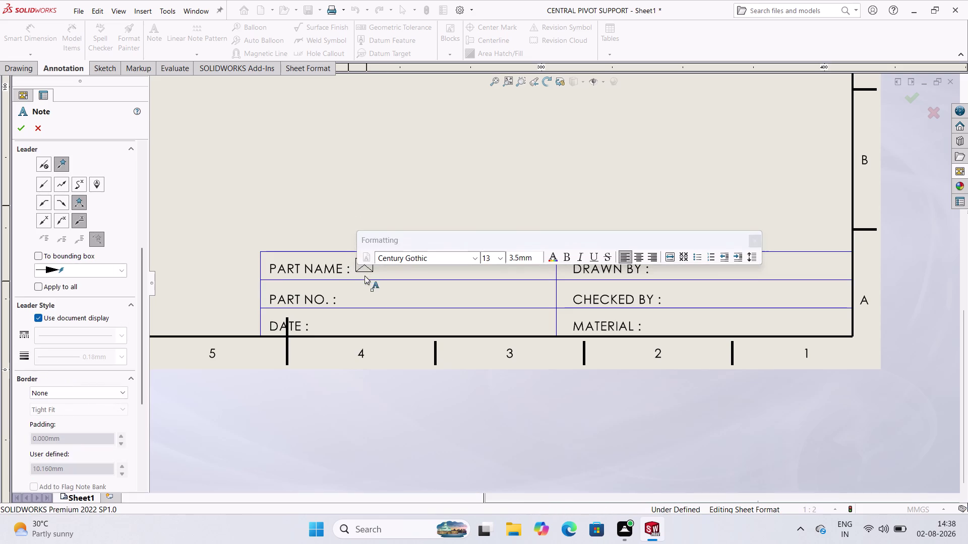
click(365, 269)
drag(365, 269, 399, 231)
scroll(down, 3)
scroll(up, 3)
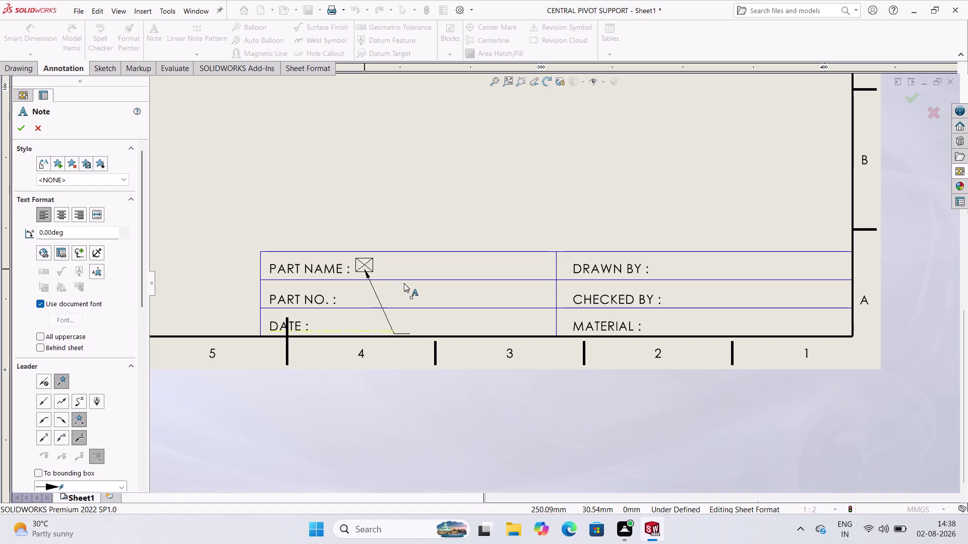
Cancel the empty note and undo its placement changes.
key(Escape)
key(ctrl+z)
key(ctrl+z)
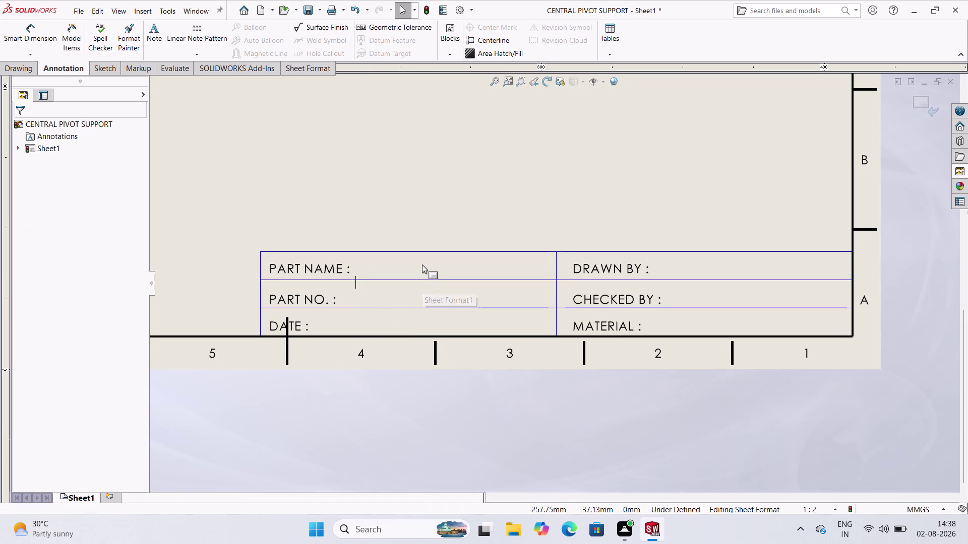
key(ctrl+z)
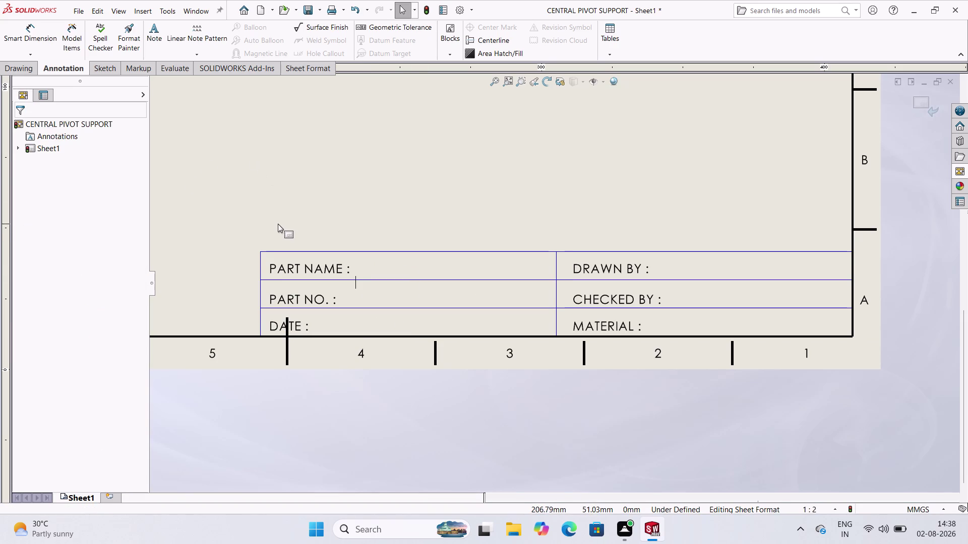
click(147, 36)
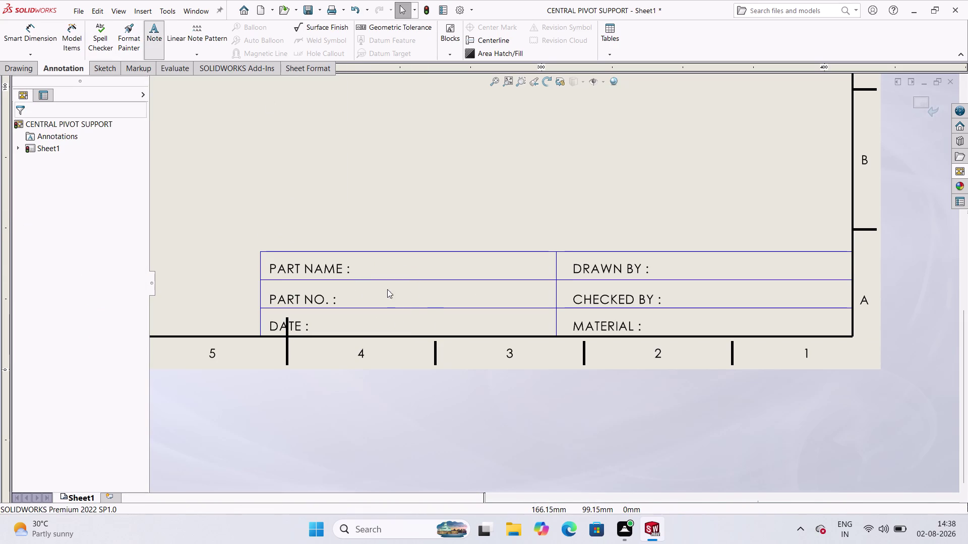
Start a note beside PART NAME, then type and fully erase M.RAJ KUMAR.
click(362, 264)
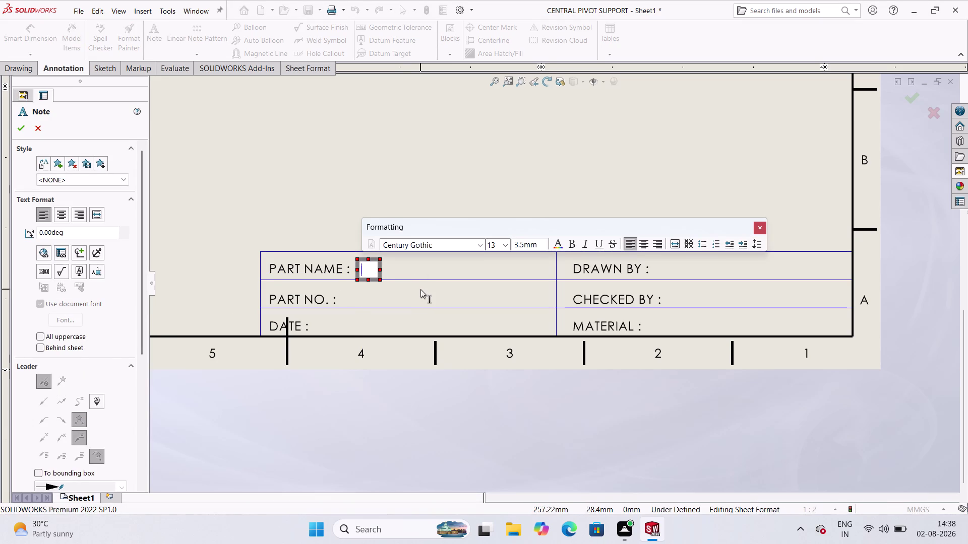
text(M.RAJ)
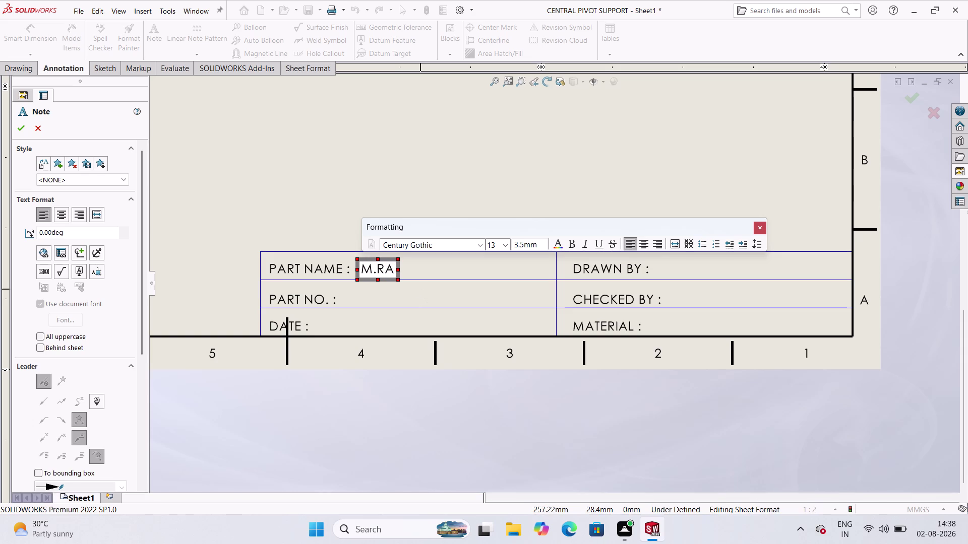
key(space)
text(KUMAR)
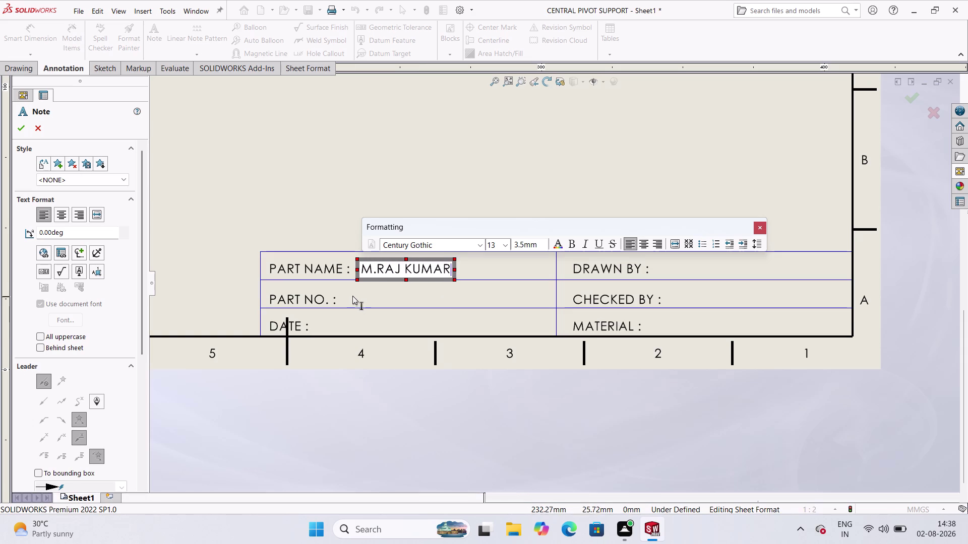
key(BackSpace)
key(BackSpace)
key(BackSpace)
key(BackSpace)
key(BackSpace)
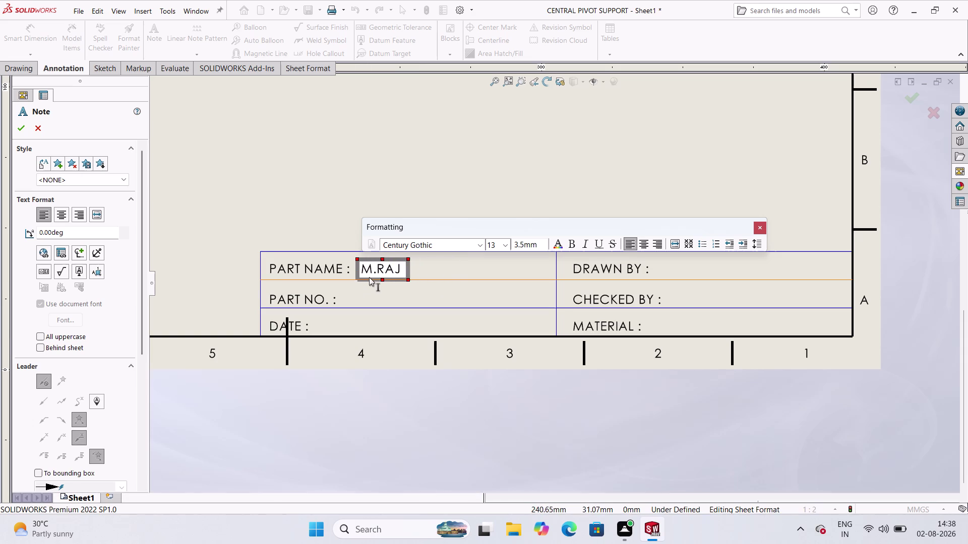
key(BackSpace)
key(BackSpace)
key(BackSpace)
key(BackSpace)
key(BackSpace)
key(BackSpace)
key(BackSpace)
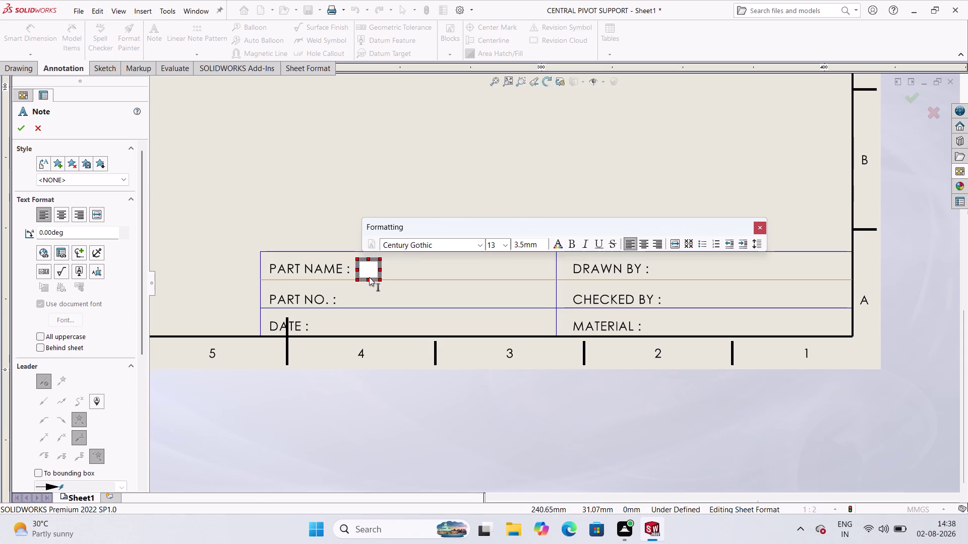
Type CENTER PIVOT in the note, correcting the misspelled CENTRE.
text(CEN)
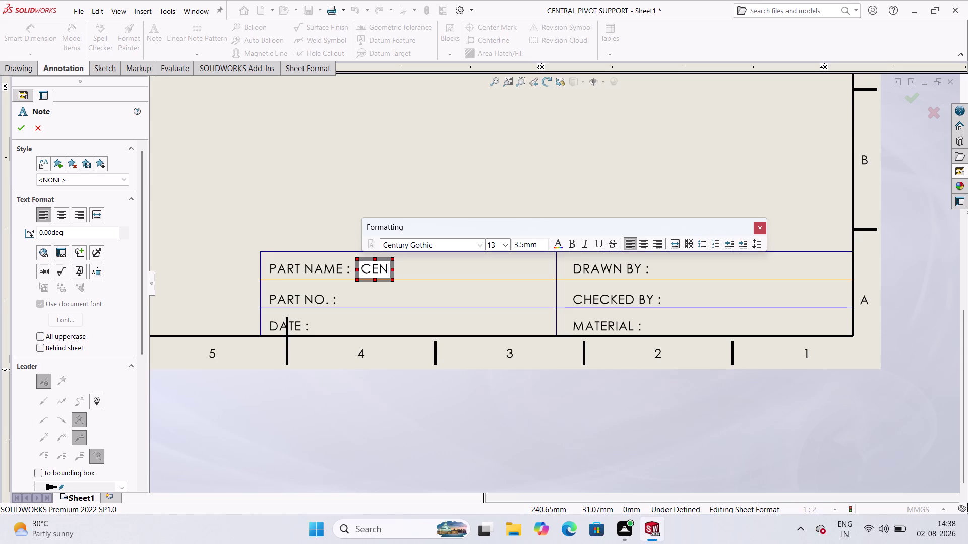
key(t)
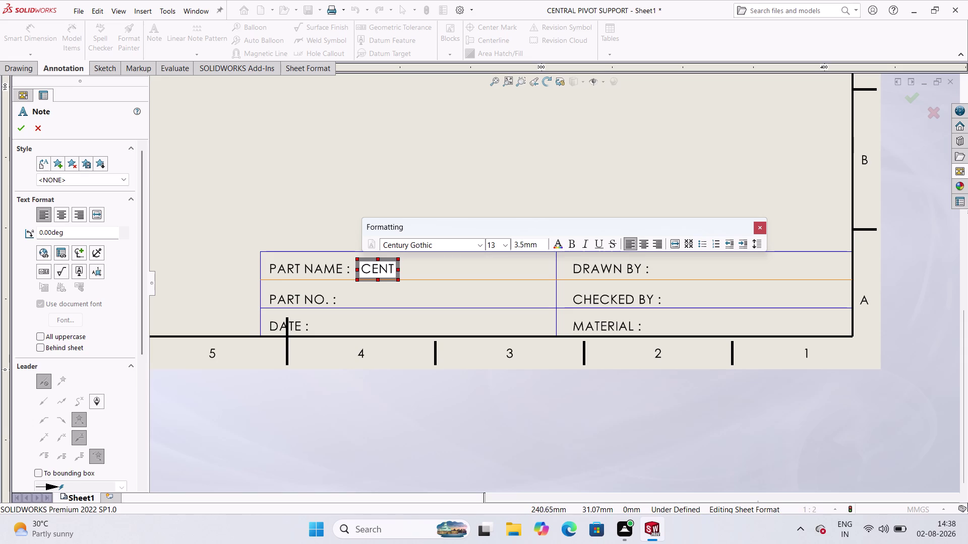
text(RE)
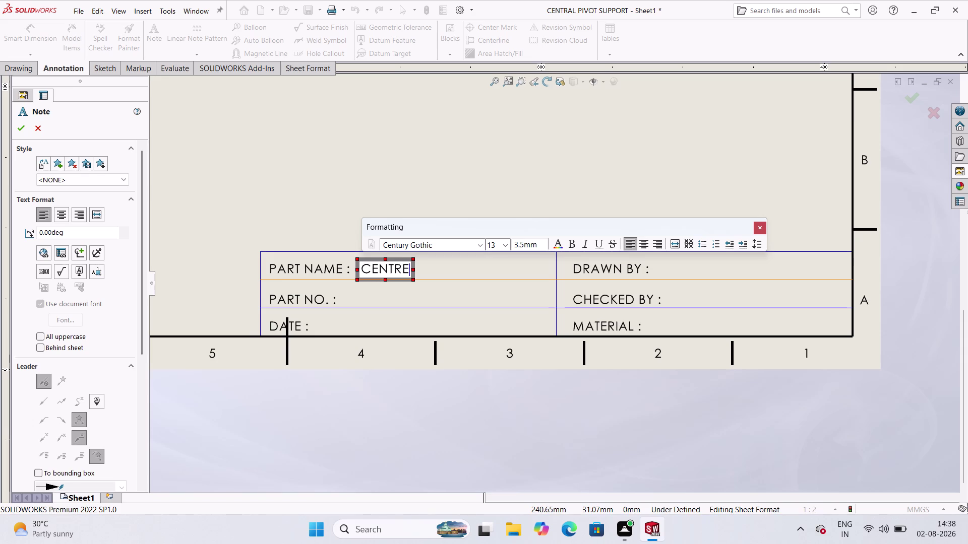
key(BackSpace)
key(BackSpace)
key(BackSpace)
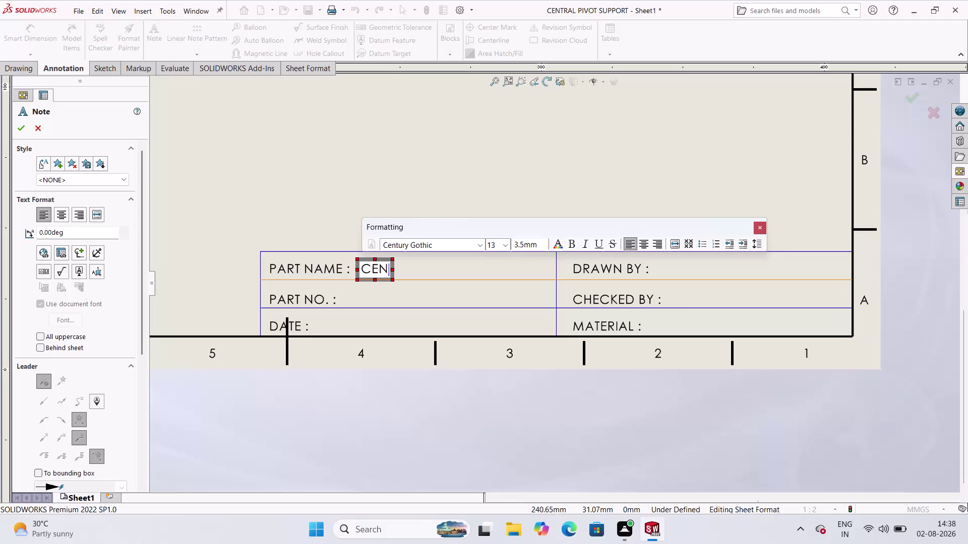
text(TER)
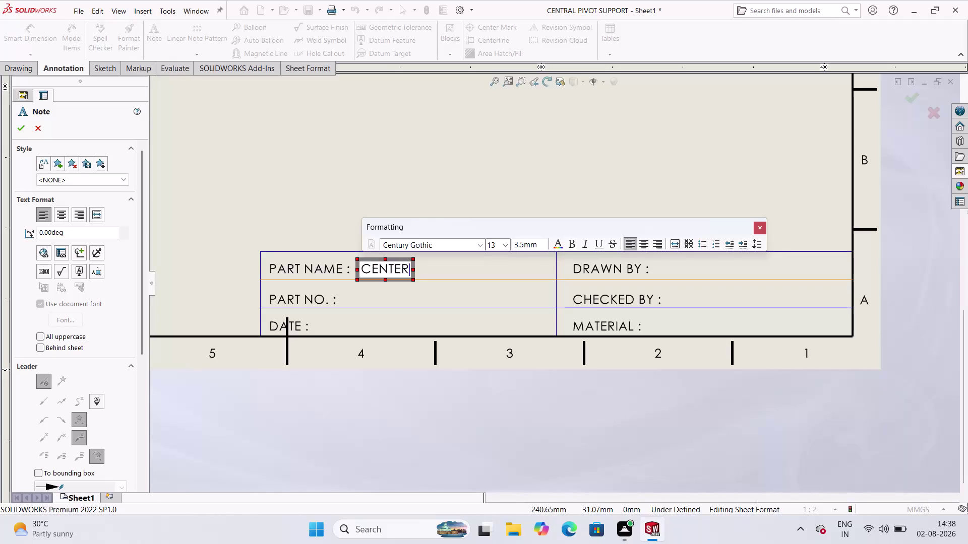
key(space)
text(P)
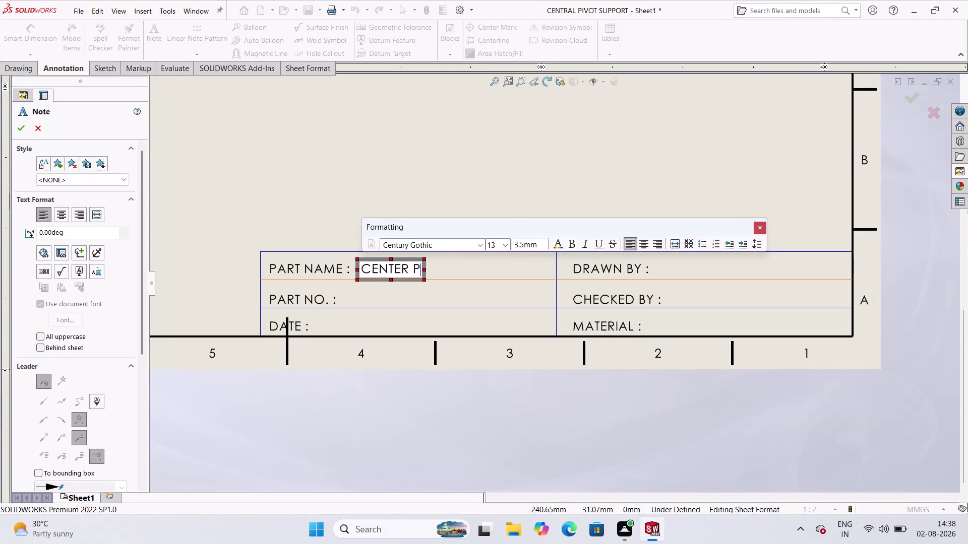
text(I)
text(VOT)
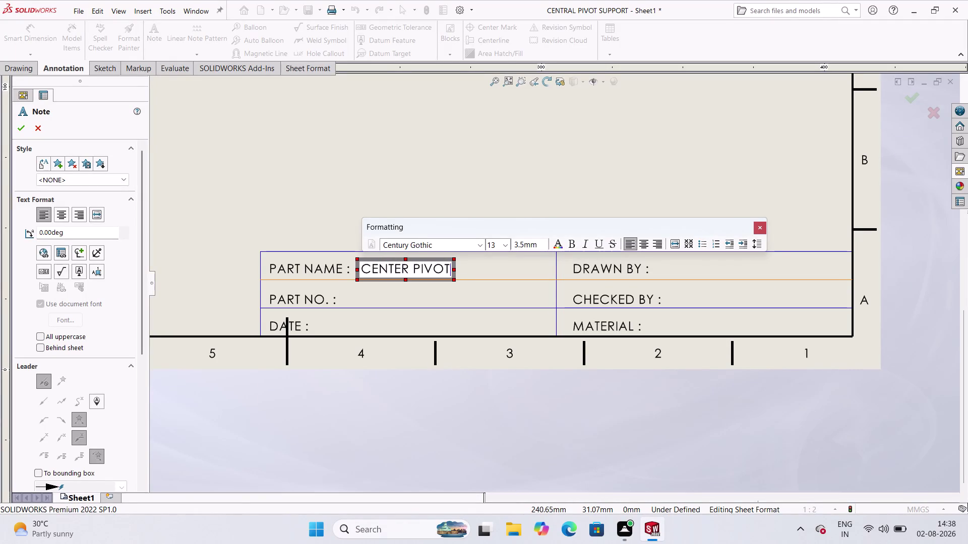
key(space)
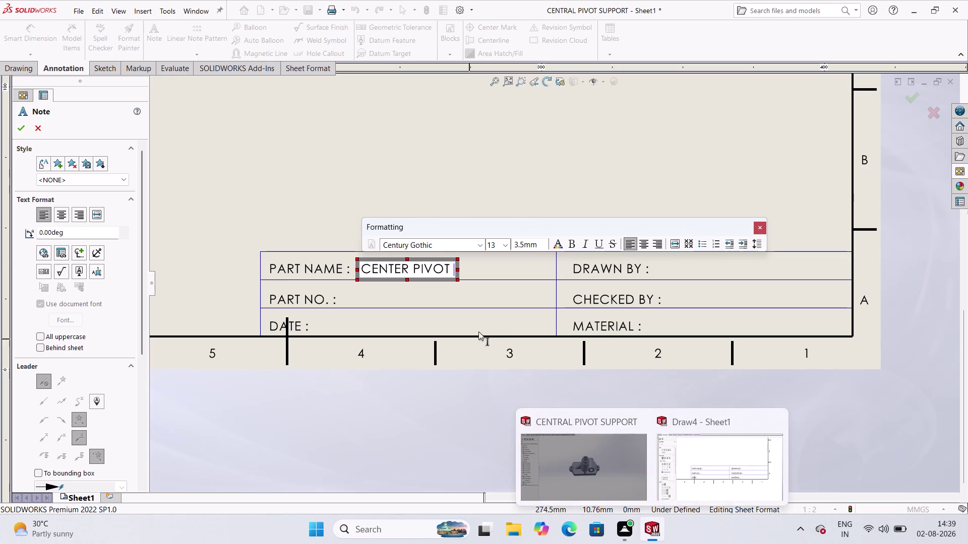
Change CENTER to CENTRAL in the part name note.
click(408, 268)
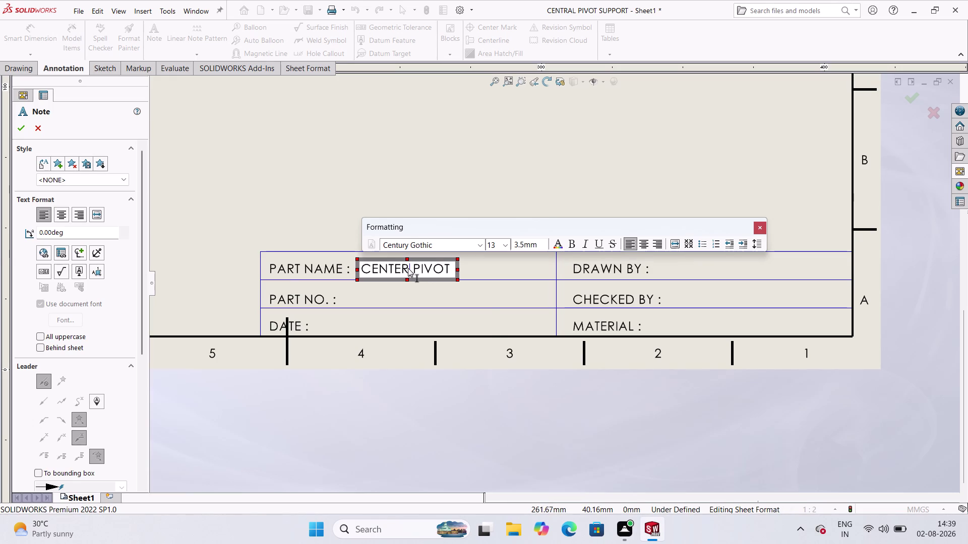
key(BackSpace)
key(BackSpace)
key(BackSpace)
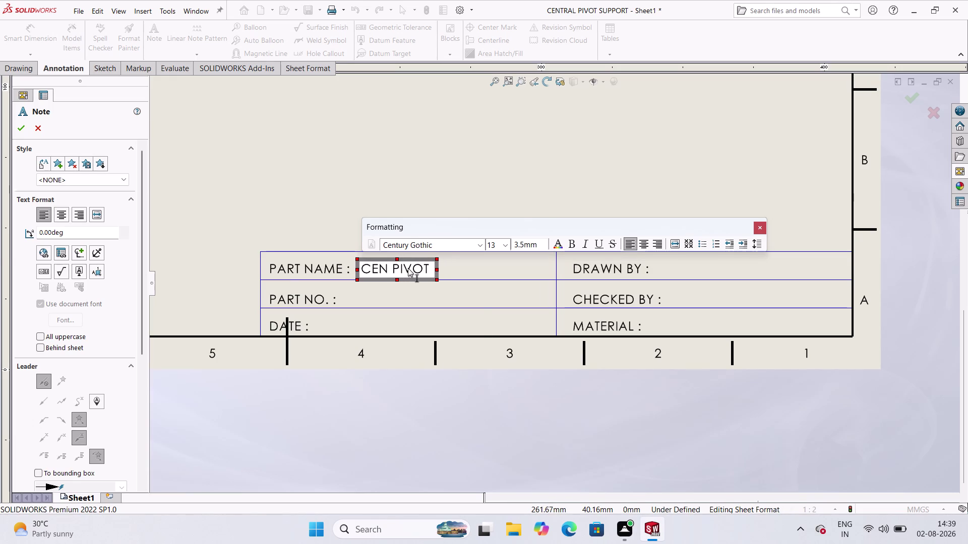
text(TRAL)
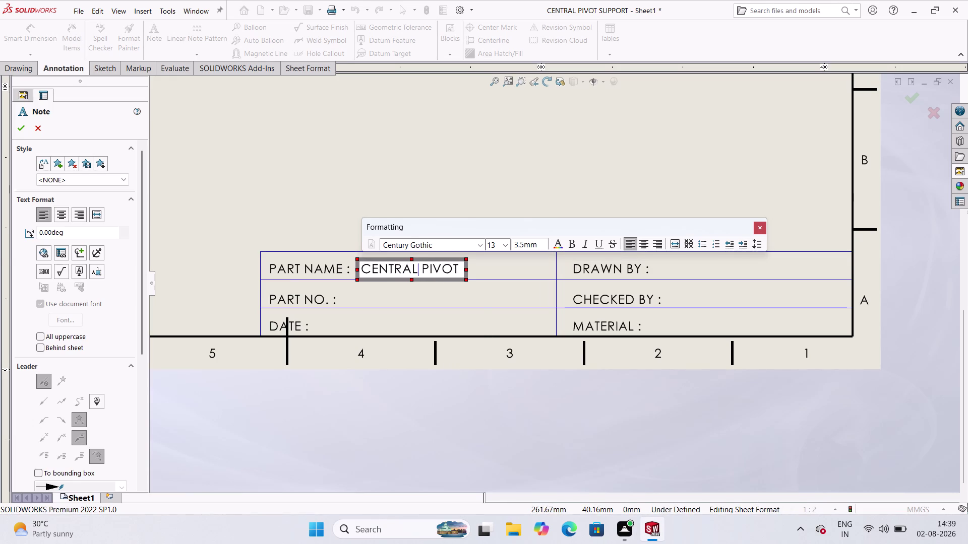
Add SUPPORT to finish CENTRAL PIVOT SUPPORT, place it, and copy it beside PART NO.
click(460, 271)
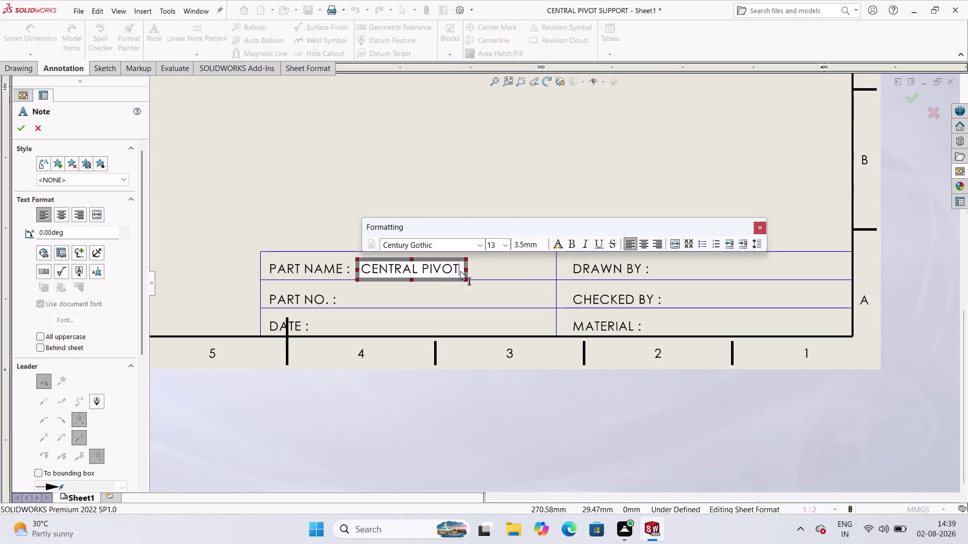
key(space)
text(S)
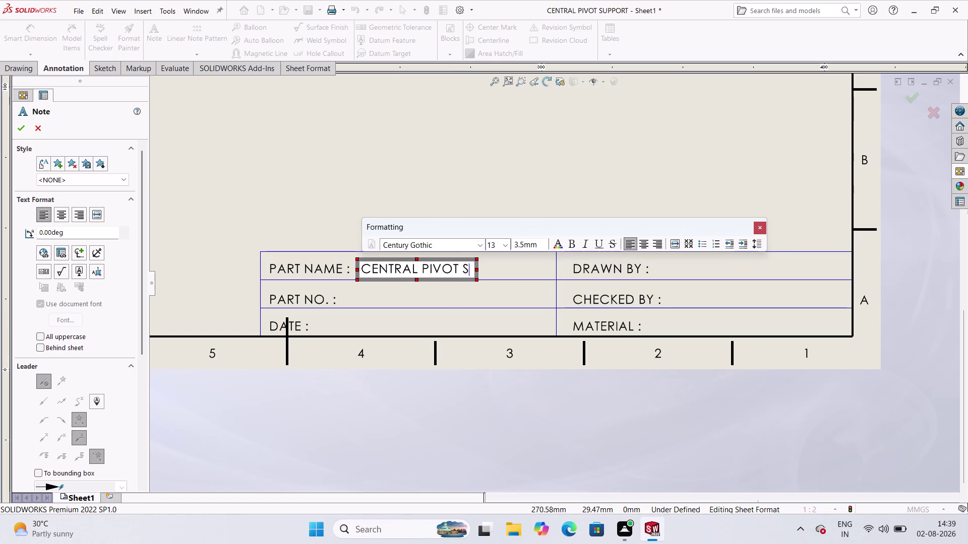
text(O)
key(BackSpace)
text(U)
text(PPOR)
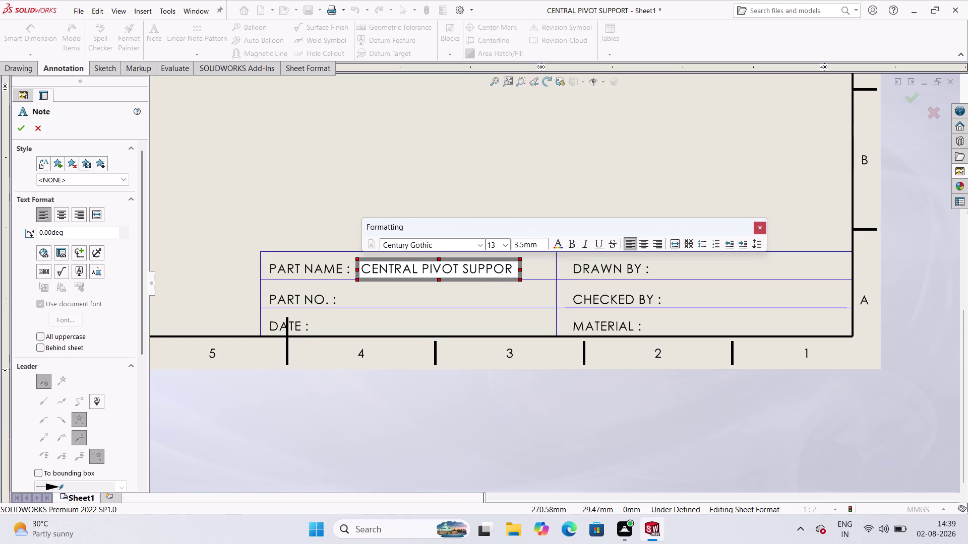
key(t)
scroll(up, 3)
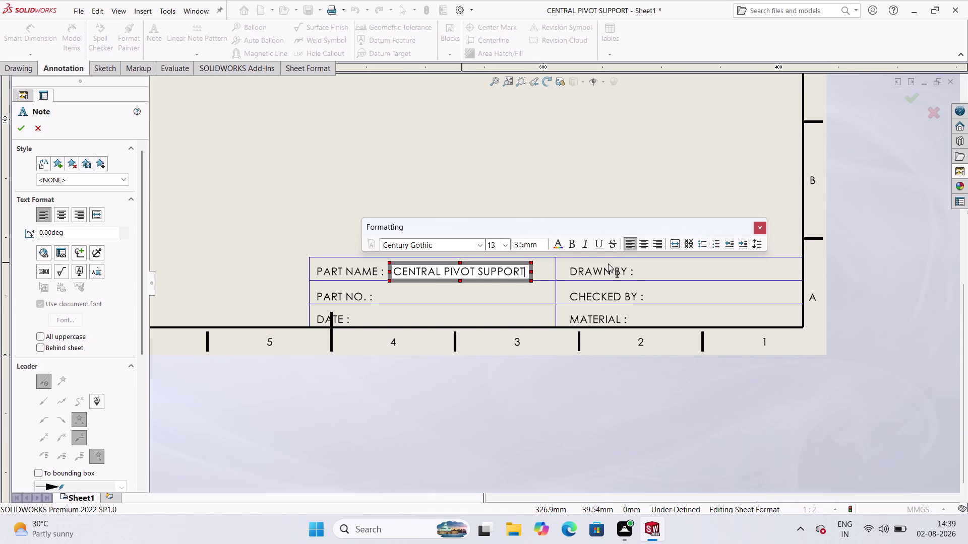
double_click(400, 295)
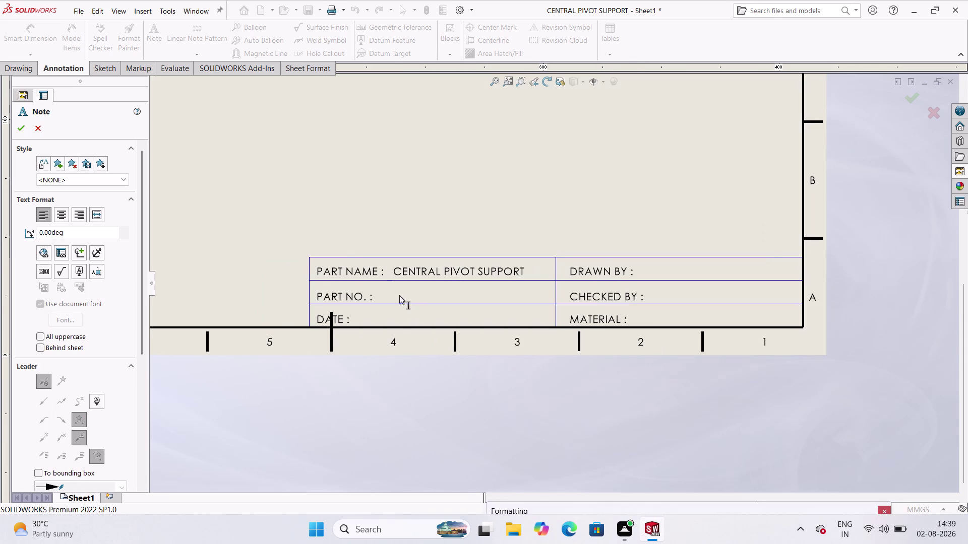
click(399, 296)
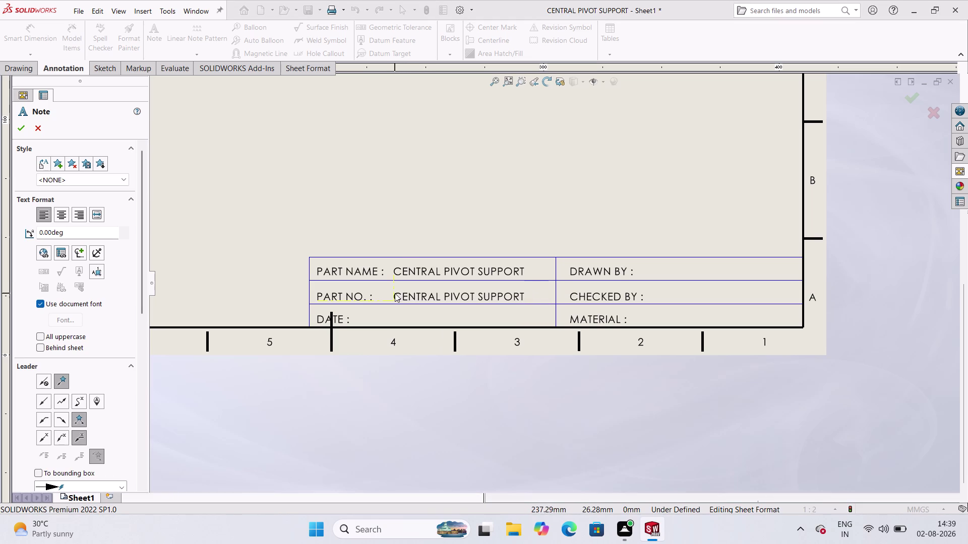
Replace the copied name beside PART NO. with part number 2, fixing mistyped digits.
click(393, 293)
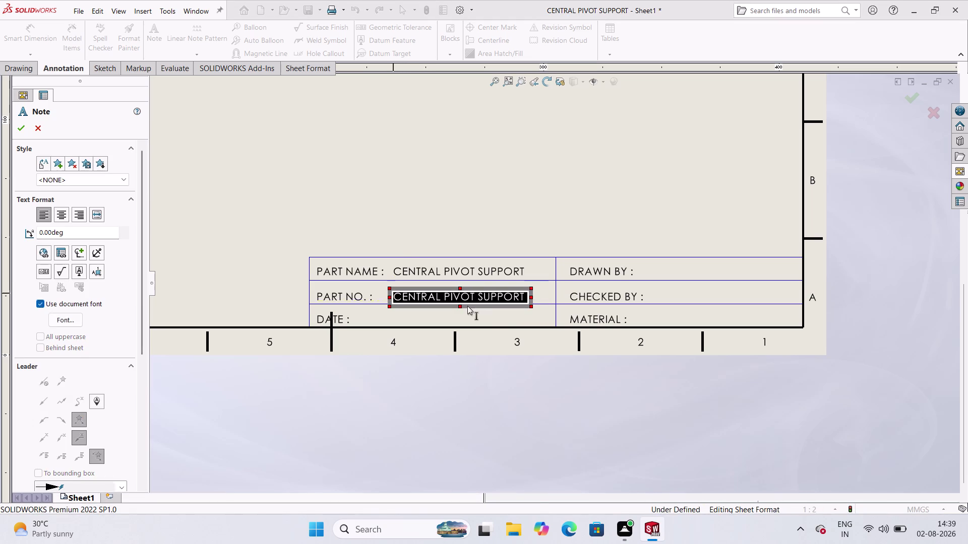
key(BackSpace)
key(1)
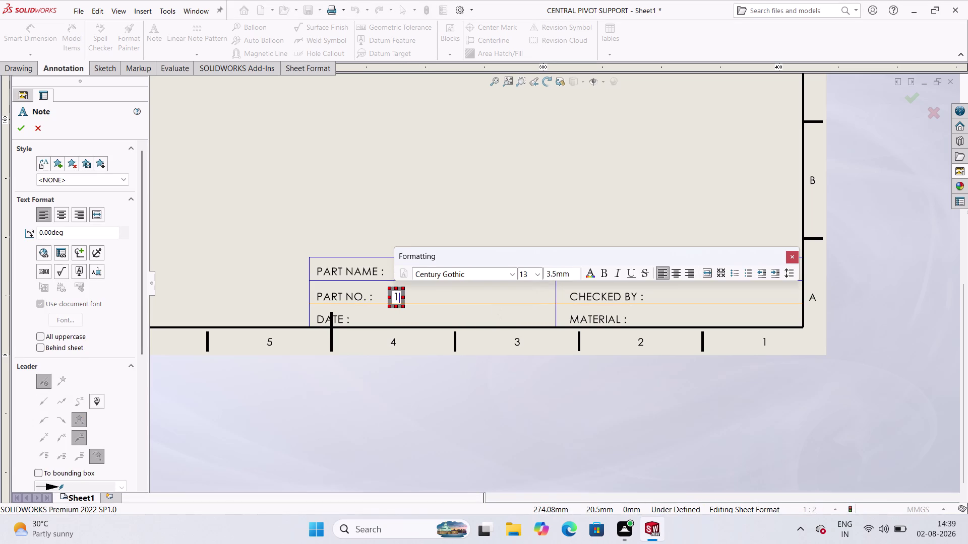
key(Return)
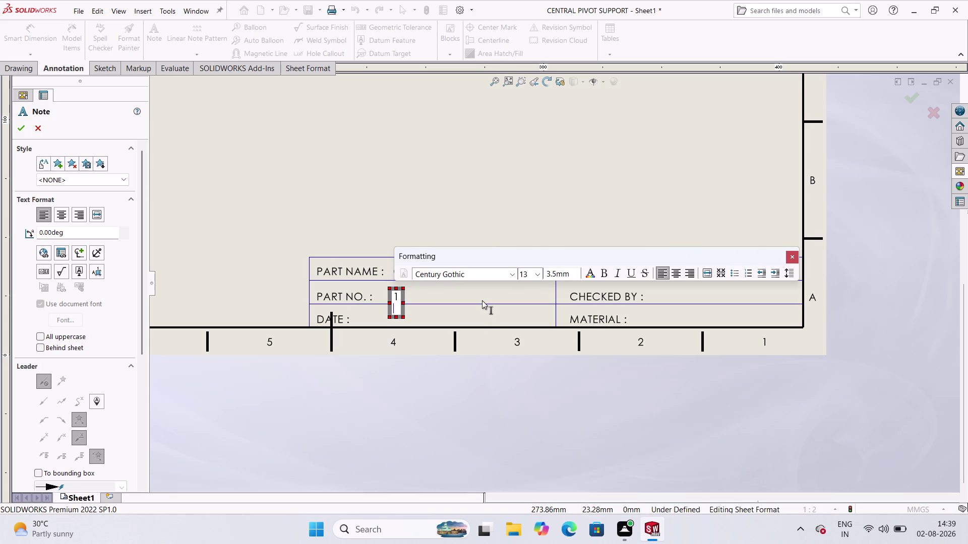
key(BackSpace)
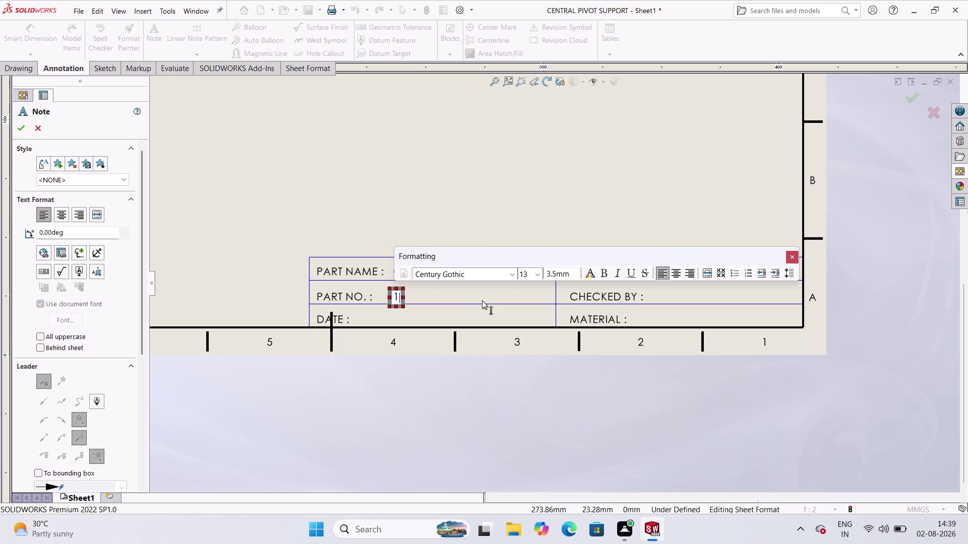
key(BackSpace)
key(3)
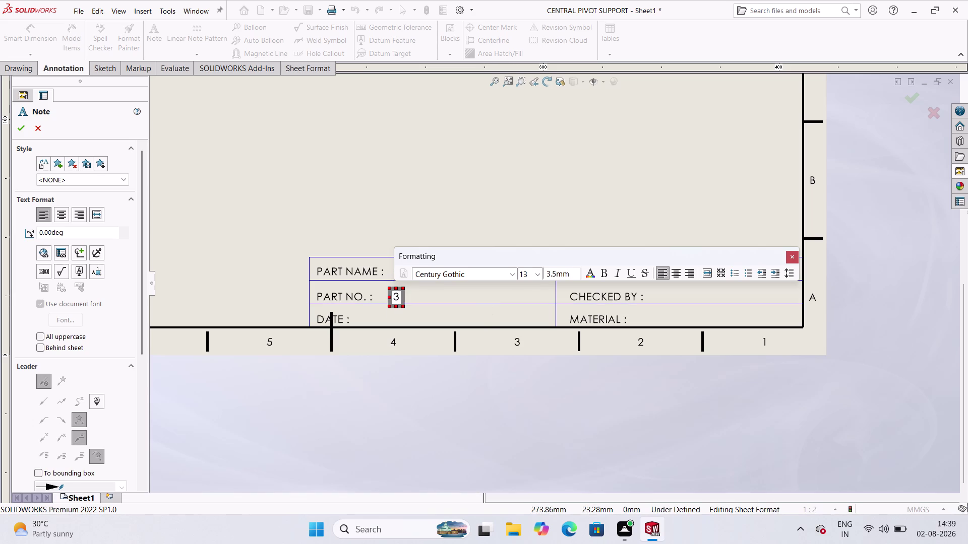
key(BackSpace)
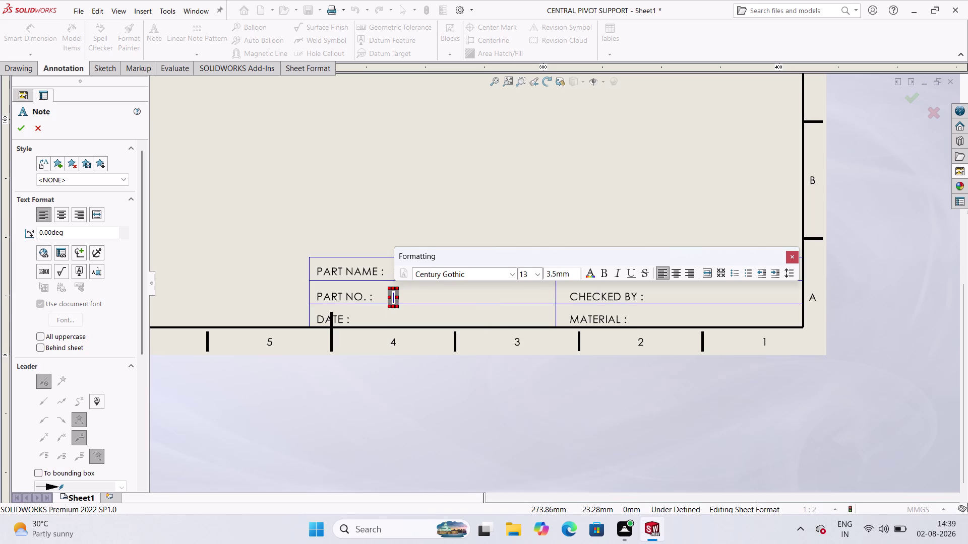
key(4)
key(BackSpace)
key(2)
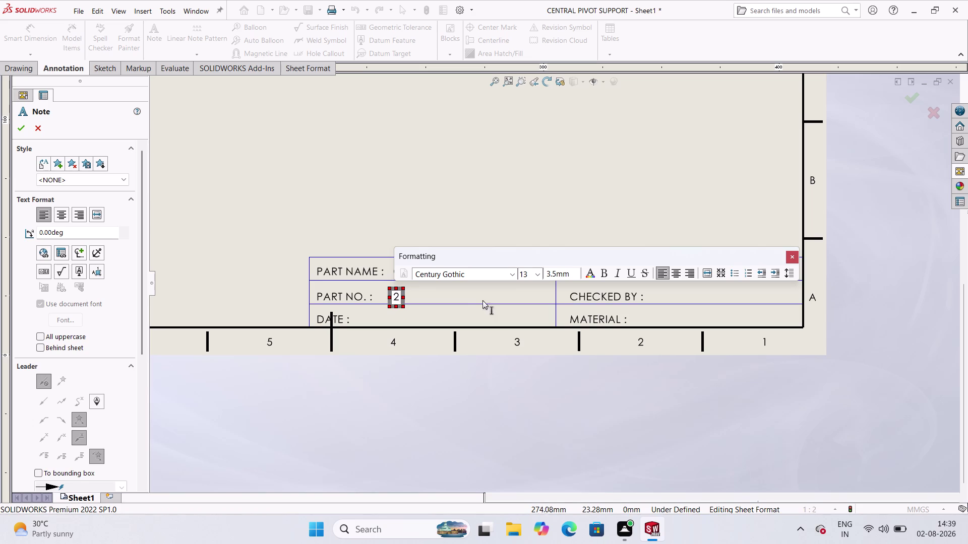
click(476, 288)
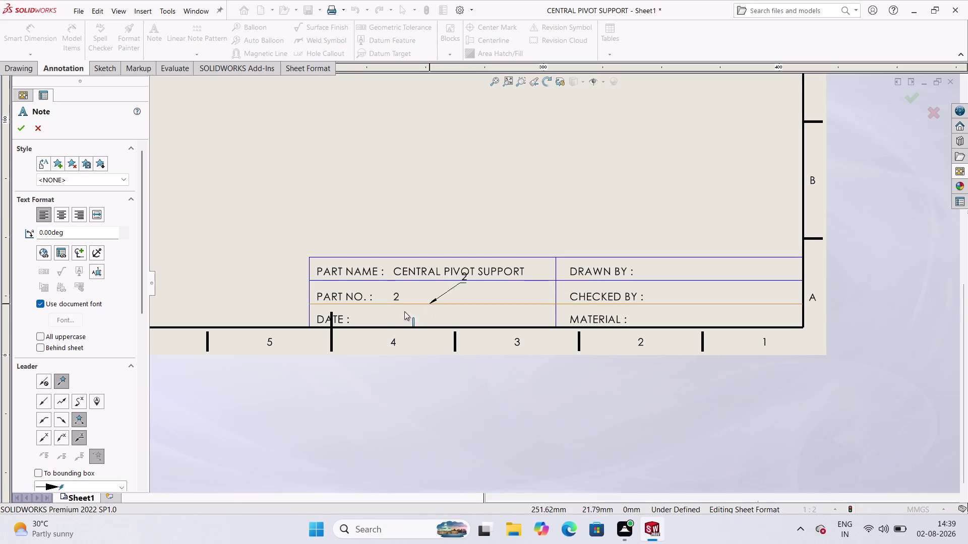
Enter the date 02/08/2026 in a note beside DATE, fixing typos.
click(380, 319)
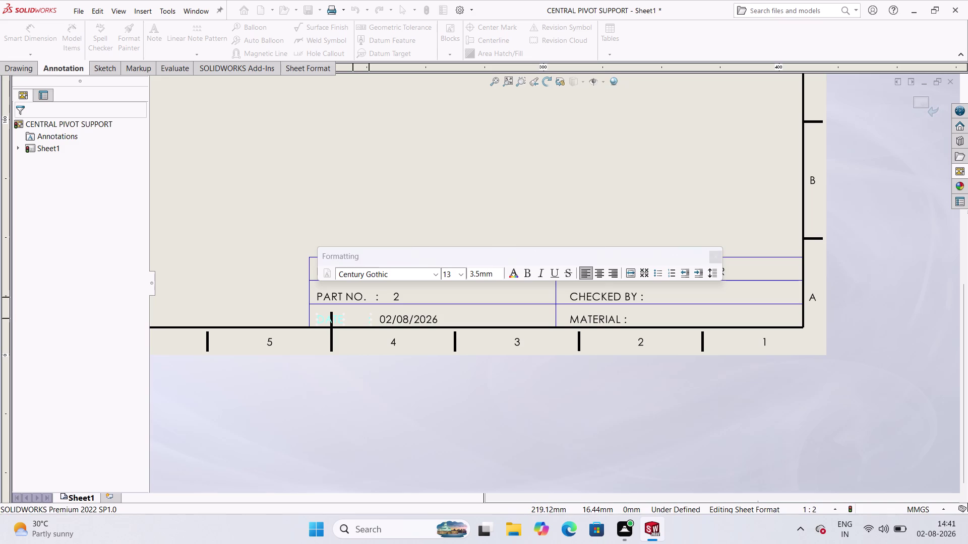
Add two spaces before the PART NO. colon.
click(359, 314)
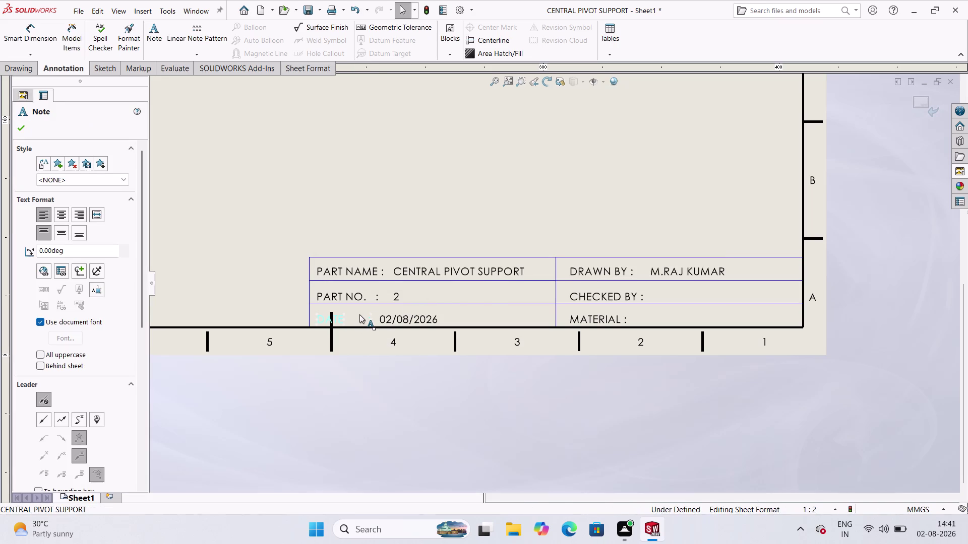
Add two more spaces before the DATE colon.
double_click(363, 320)
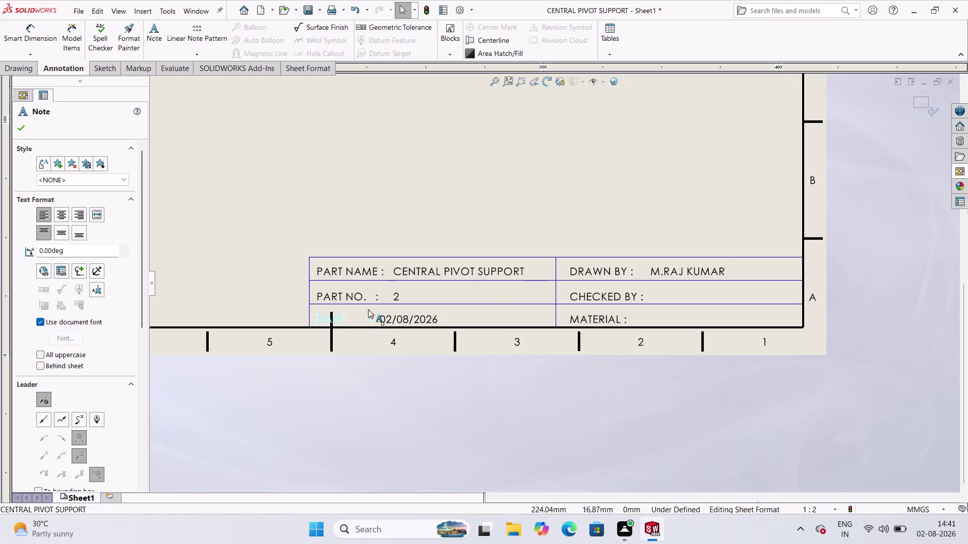
click(378, 289)
double_click(361, 320)
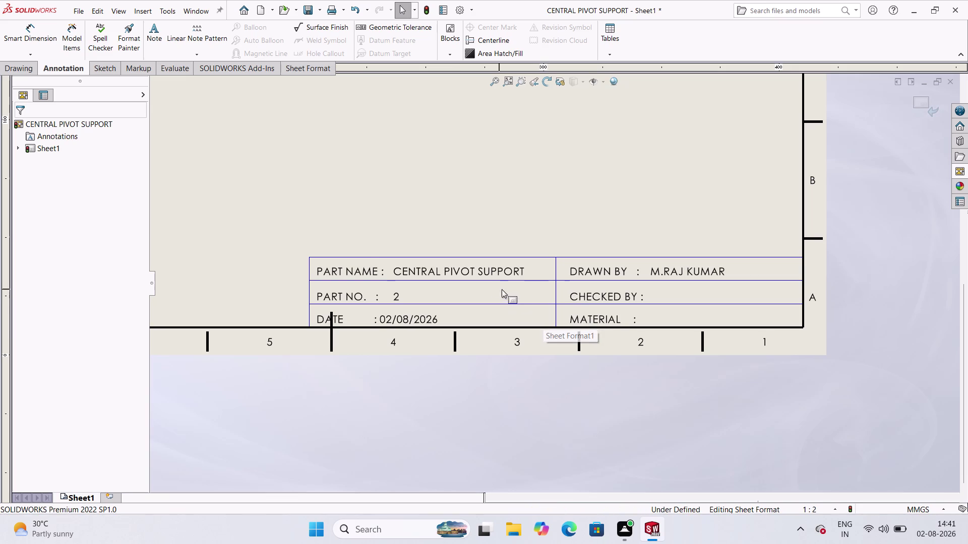
scroll(up, 3)
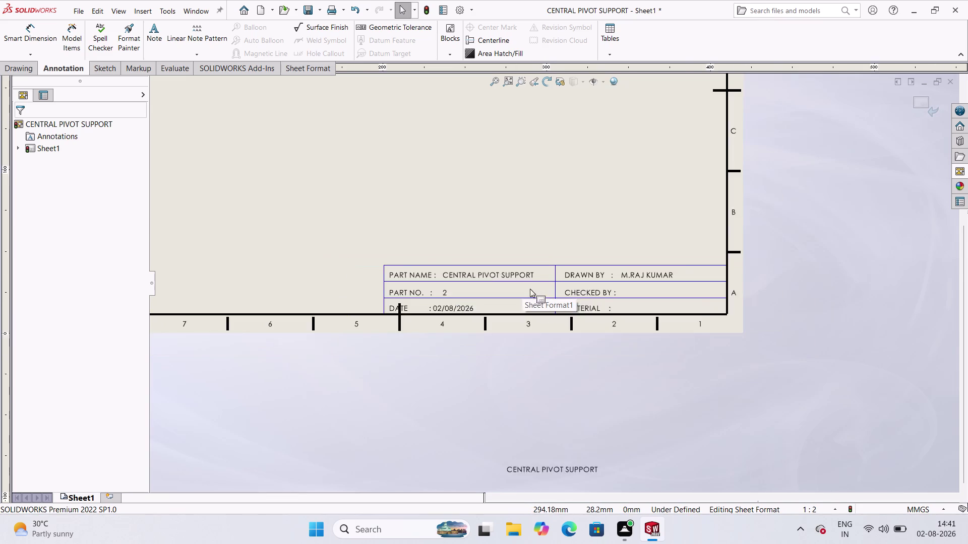
scroll(up, 3)
scroll(down, 3)
scroll(up, 3)
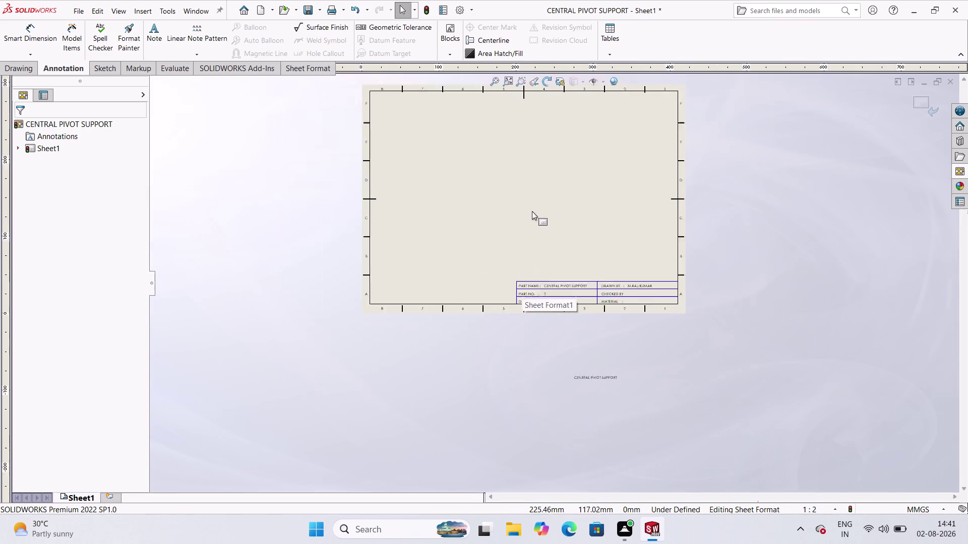
scroll(down, 3)
scroll(up, 3)
scroll(down, 3)
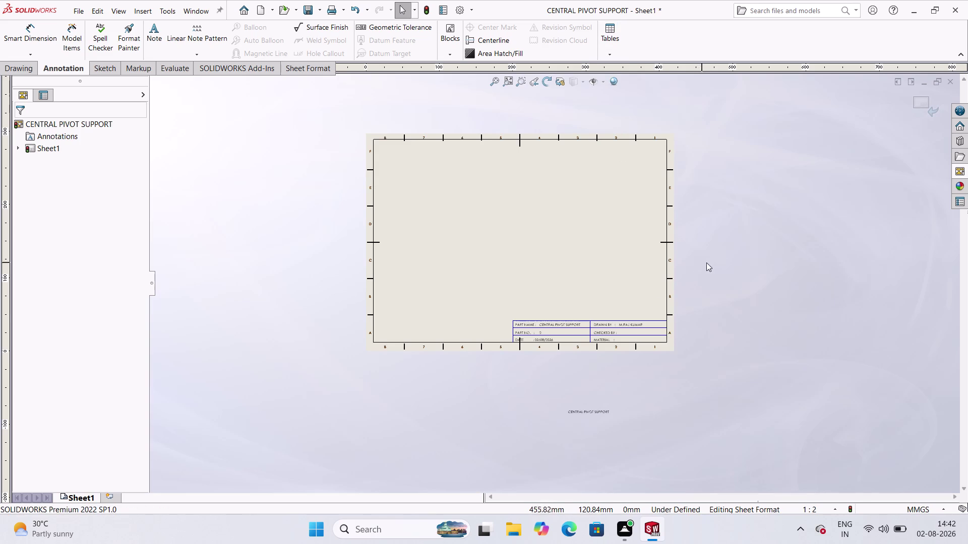
scroll(down, 3)
scroll(down, 3)
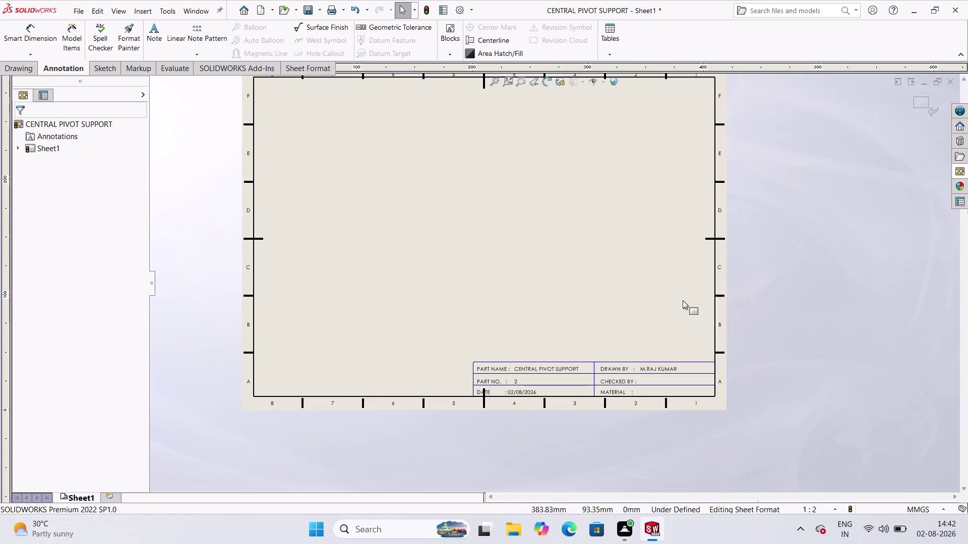
scroll(up, 3)
scroll(down, 3)
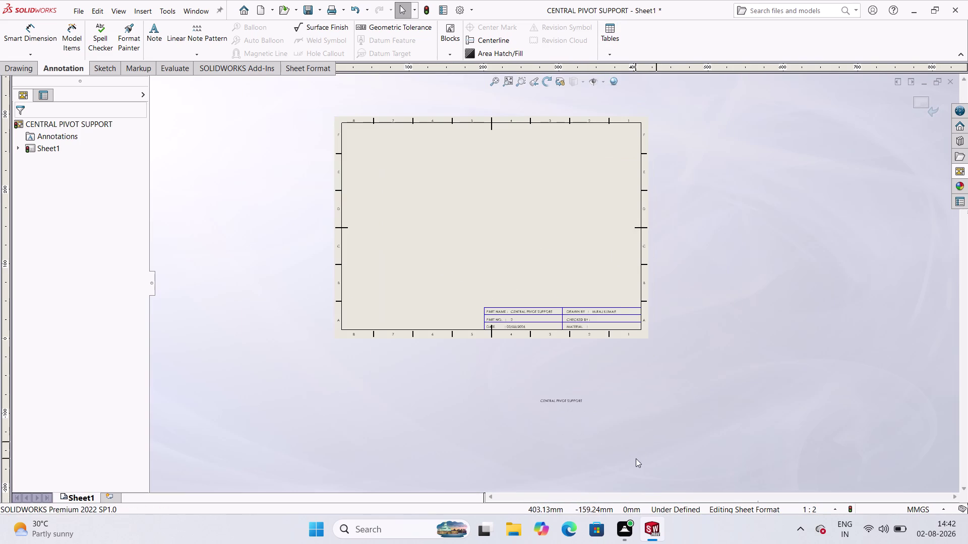